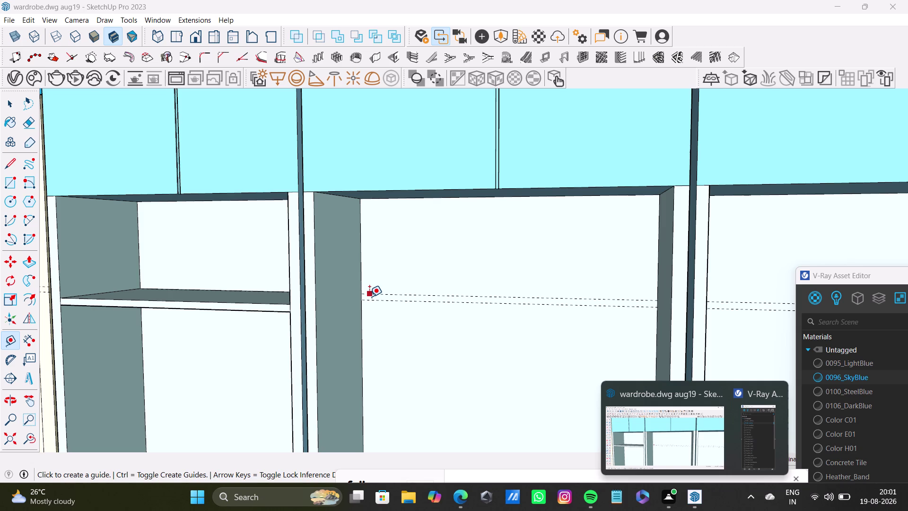
Pull Tape Measure guide lines from the side panel edge across the open compartment.
key(space)
key(space)
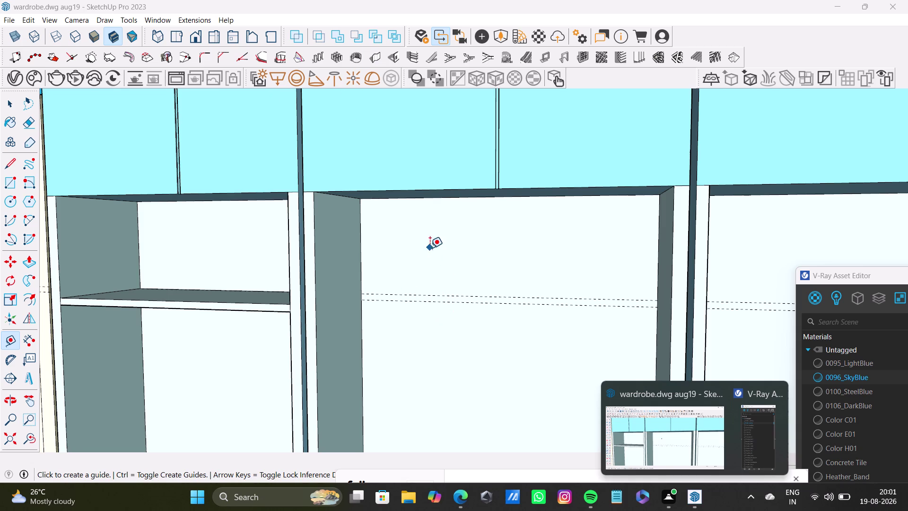
scroll(up, 3)
click(361, 293)
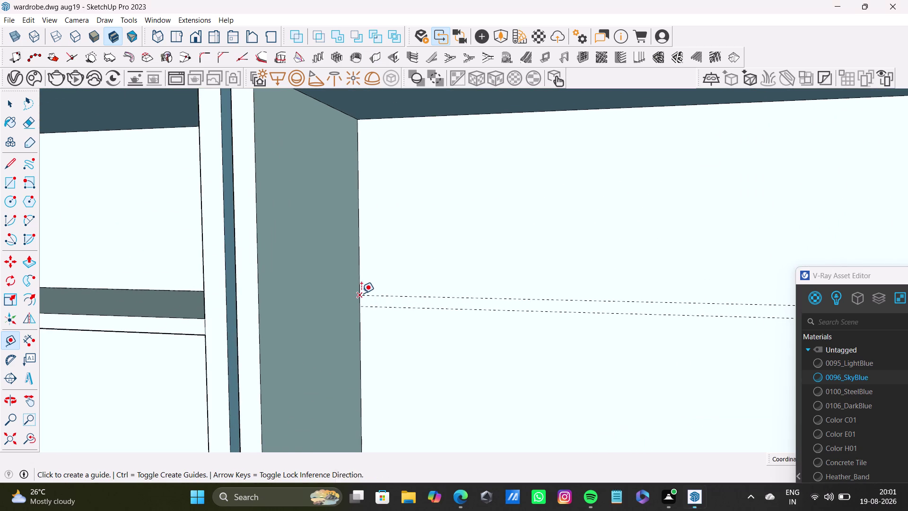
scroll(down, 3)
scroll(down, 3)
middle_drag(742, 314, 778, 286)
click(783, 304)
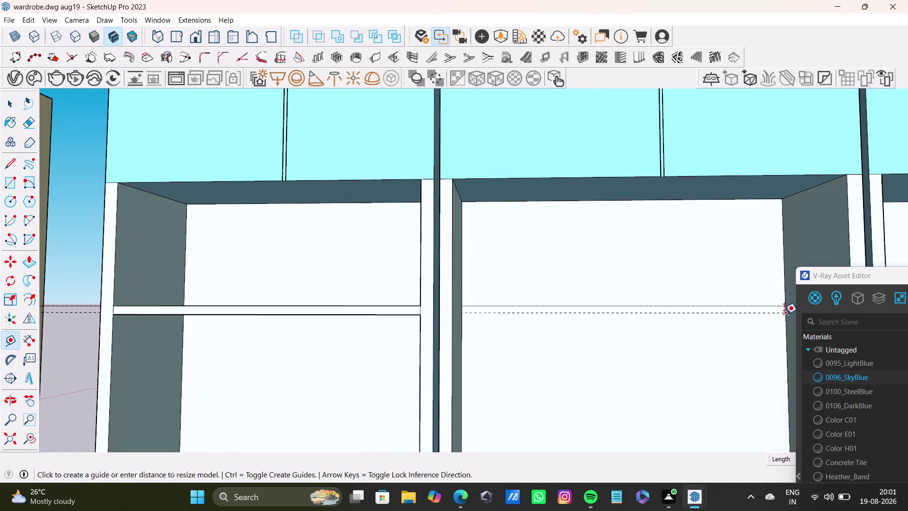
key(space)
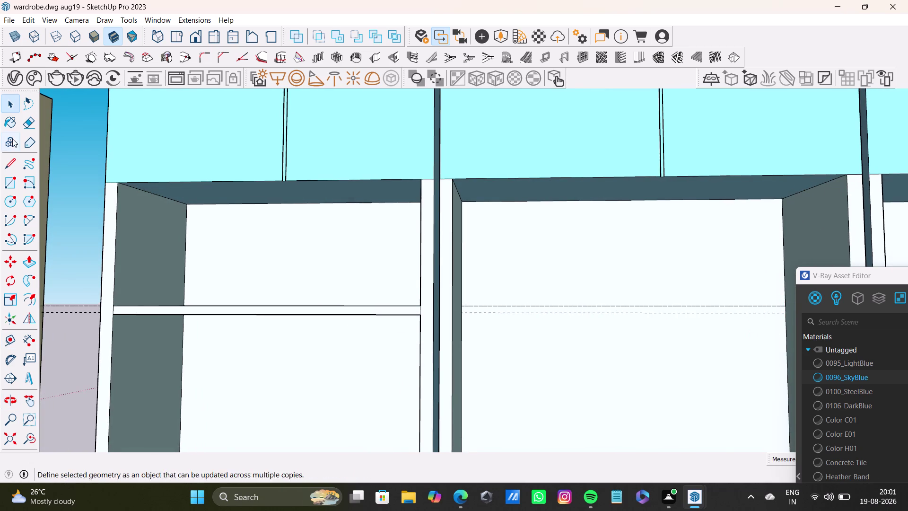
click(11, 162)
Draw an edge along the guide from one side panel to the opposite panel.
scroll(up, 3)
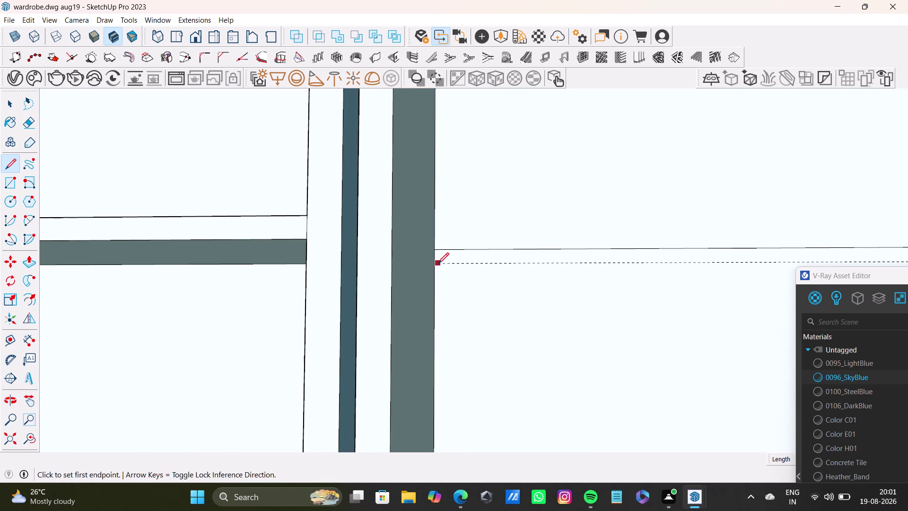
click(438, 263)
scroll(down, 3)
scroll(down, 3)
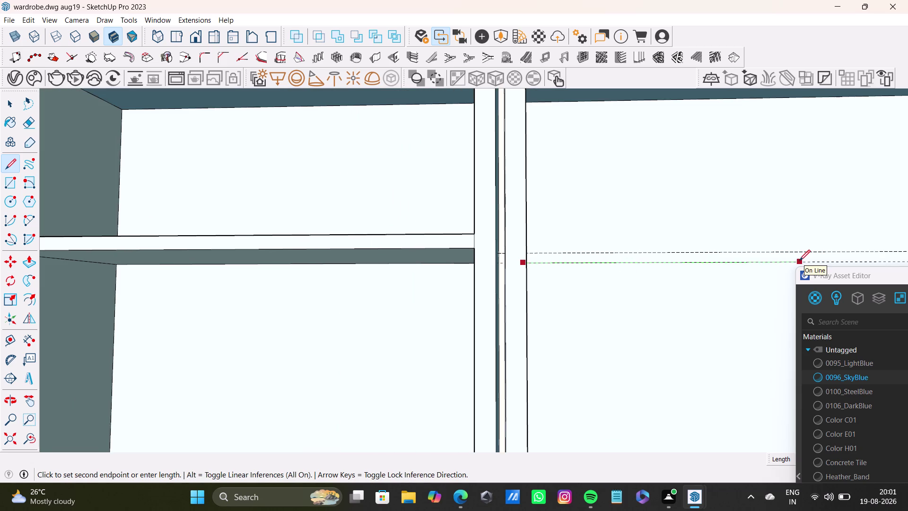
middle_drag(799, 260, 594, 239)
scroll(up, 3)
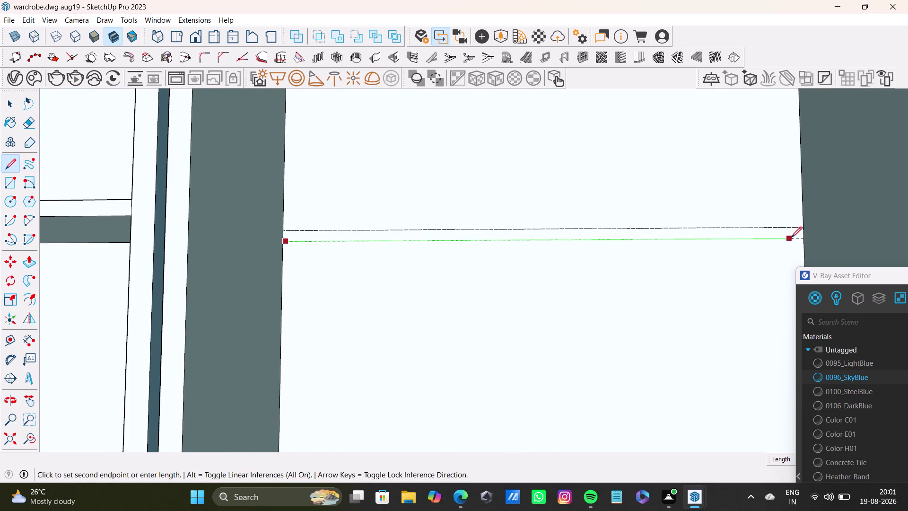
click(808, 237)
key(space)
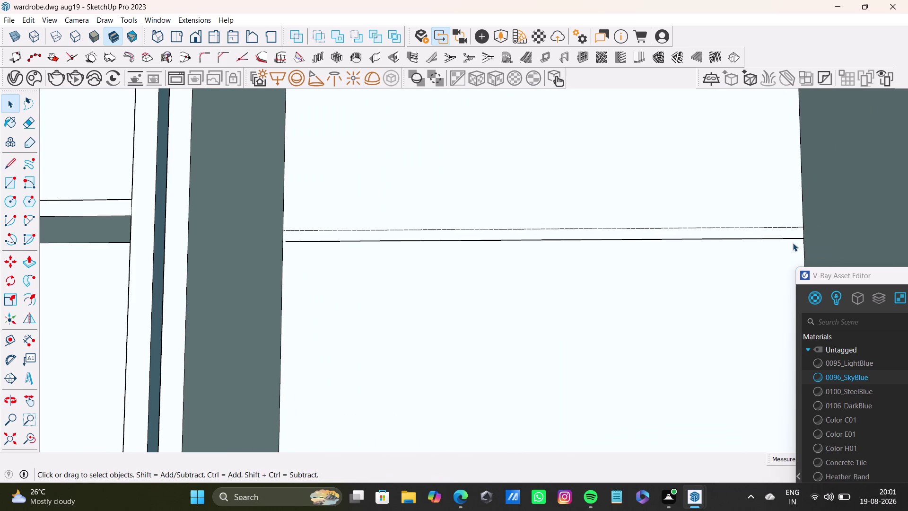
Start another line at the side panel's edge, then cancel it.
scroll(up, 3)
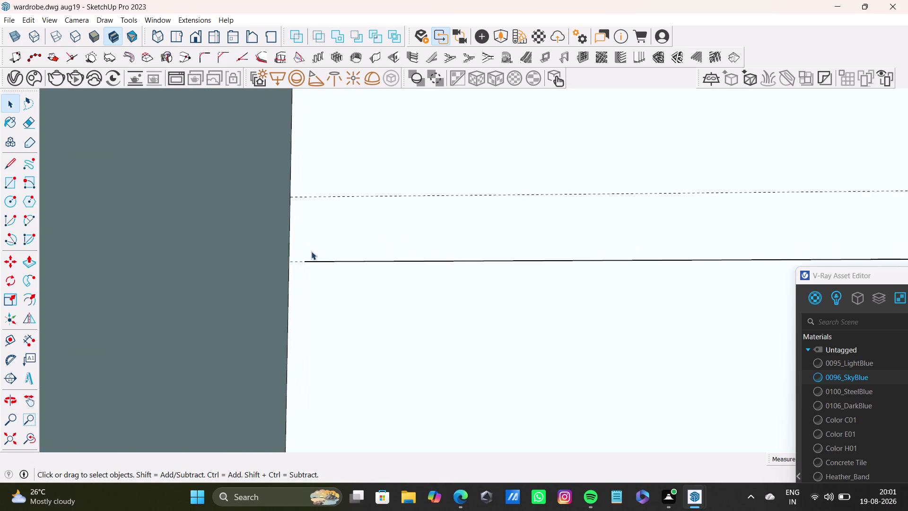
scroll(up, 3)
scroll(down, 3)
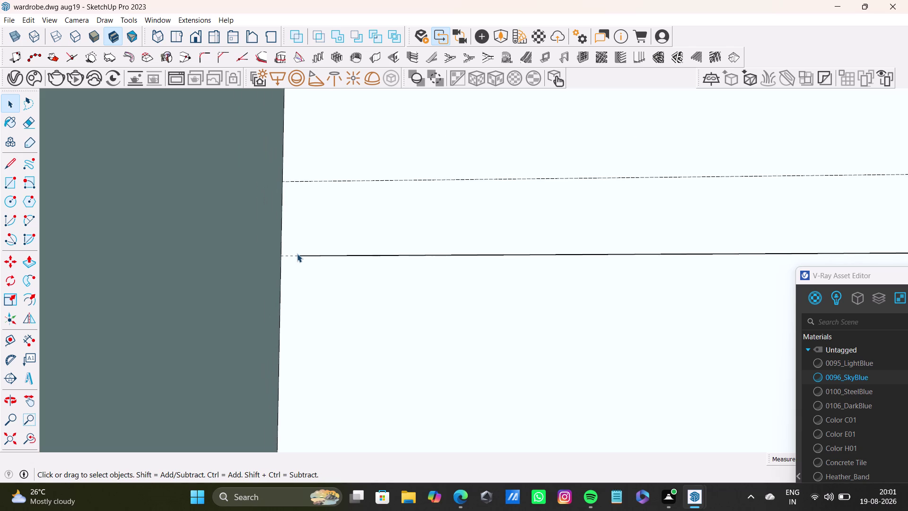
scroll(down, 3)
scroll(up, 3)
scroll(down, 3)
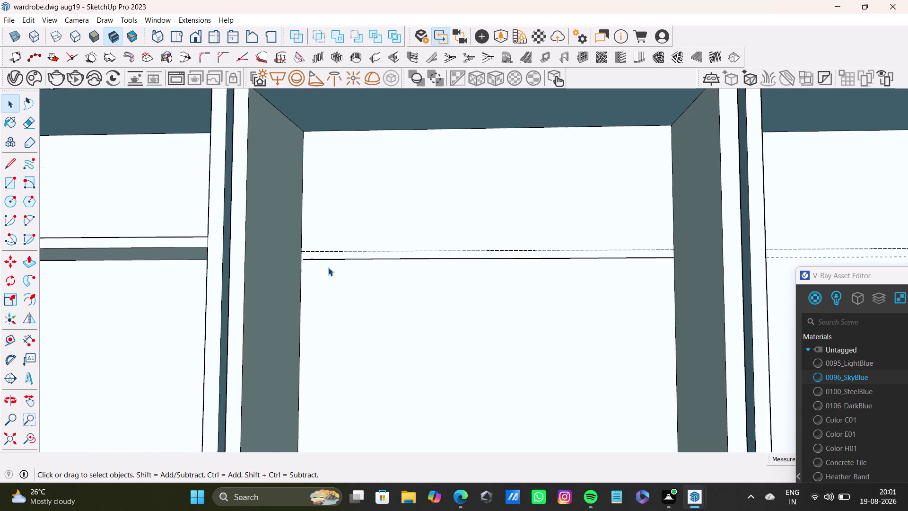
click(5, 165)
scroll(up, 3)
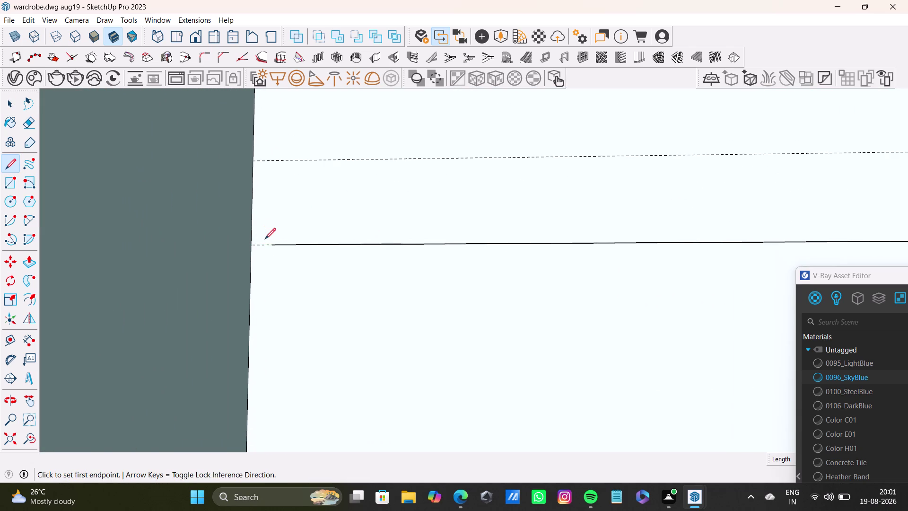
drag(270, 244, 260, 243)
click(251, 243)
key(space)
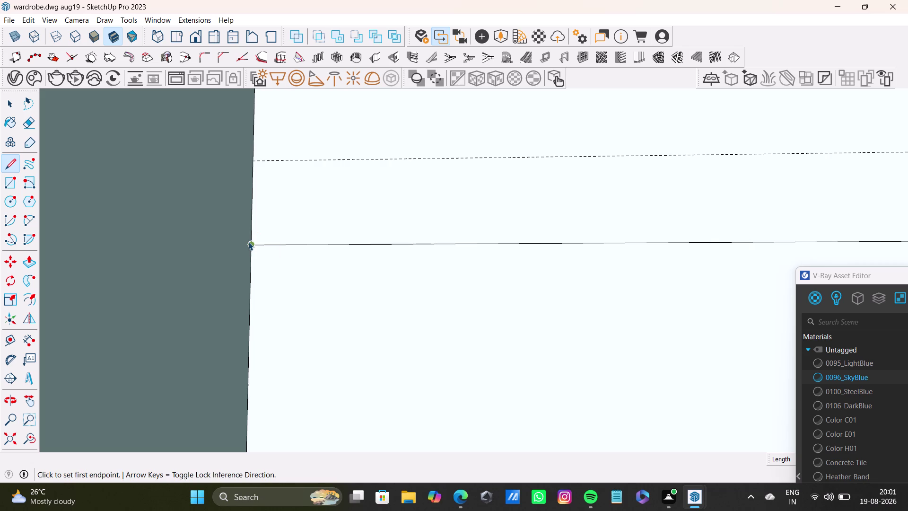
Draw a line starting on the upper guide line.
scroll(down, 3)
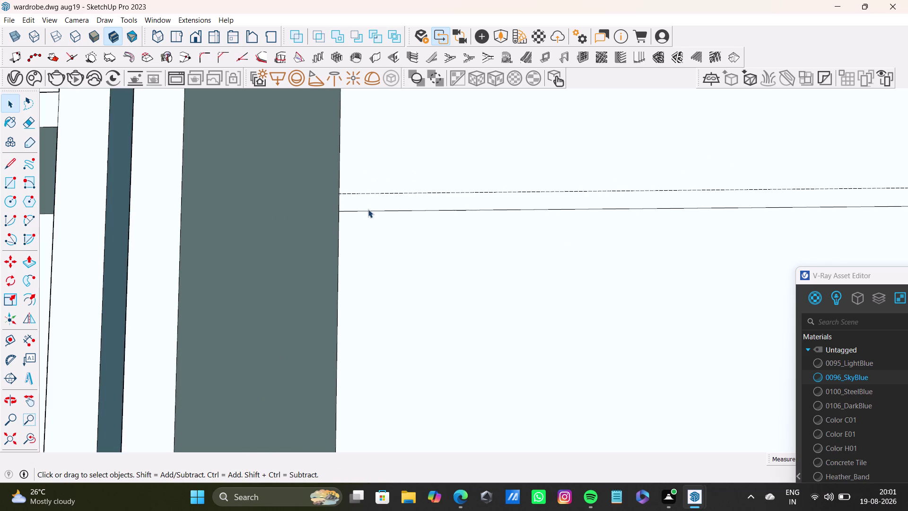
click(11, 161)
scroll(up, 3)
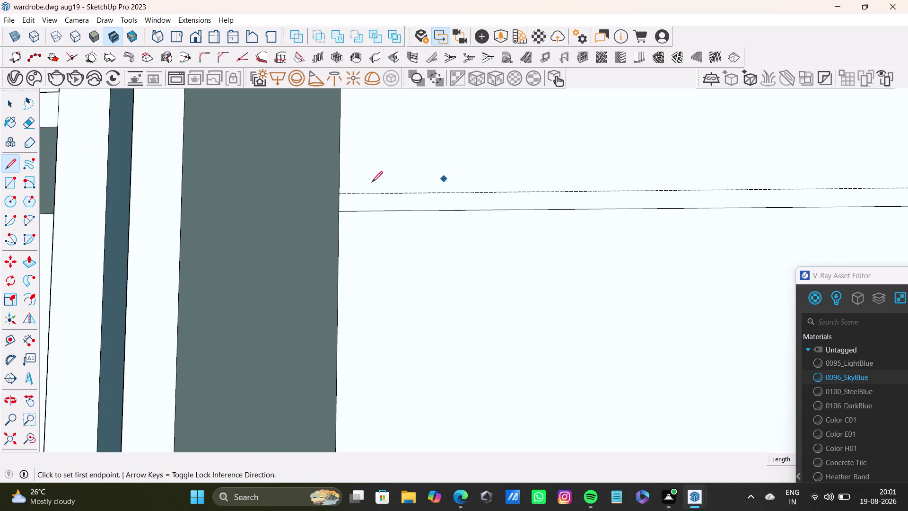
scroll(up, 3)
click(262, 203)
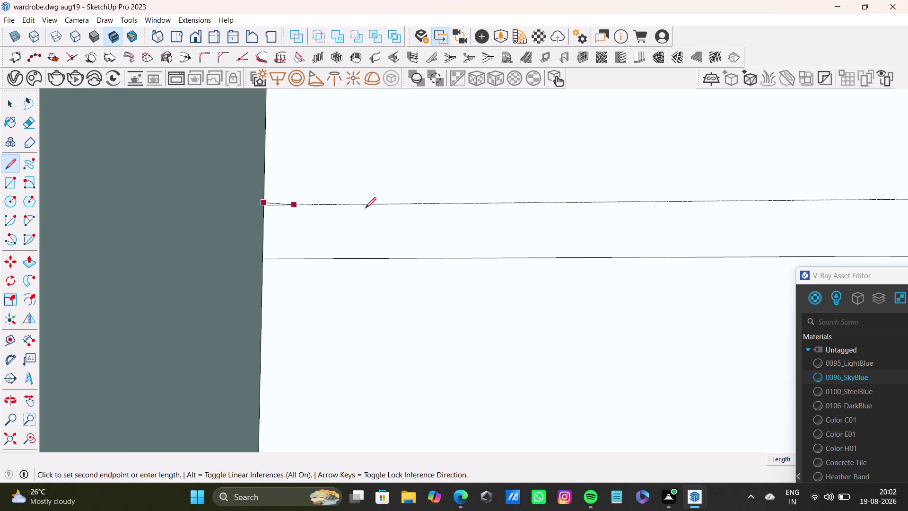
key(space)
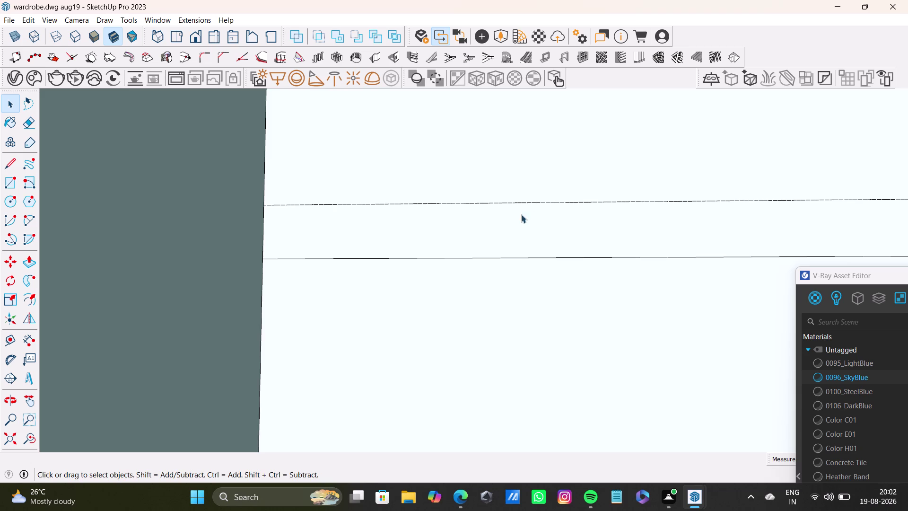
Start a line where the guide meets the panel, checking the edge from above.
click(13, 165)
scroll(up, 3)
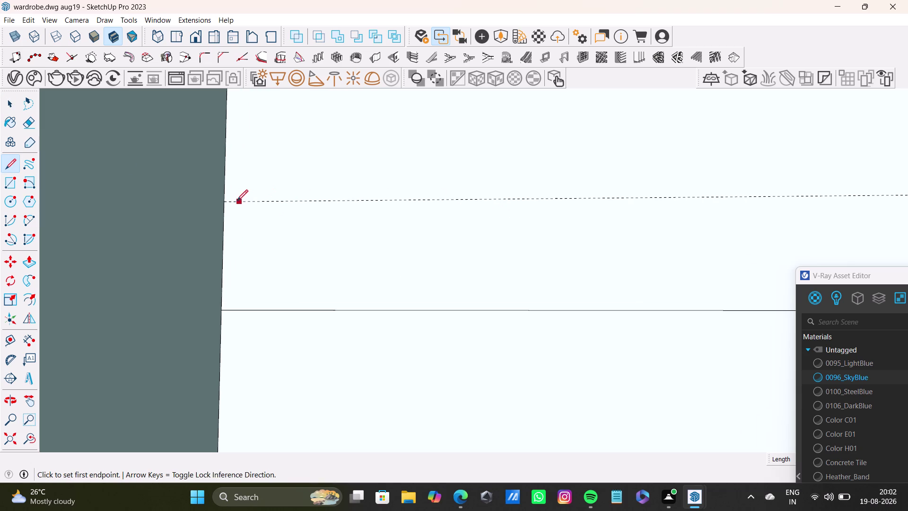
click(228, 201)
scroll(down, 3)
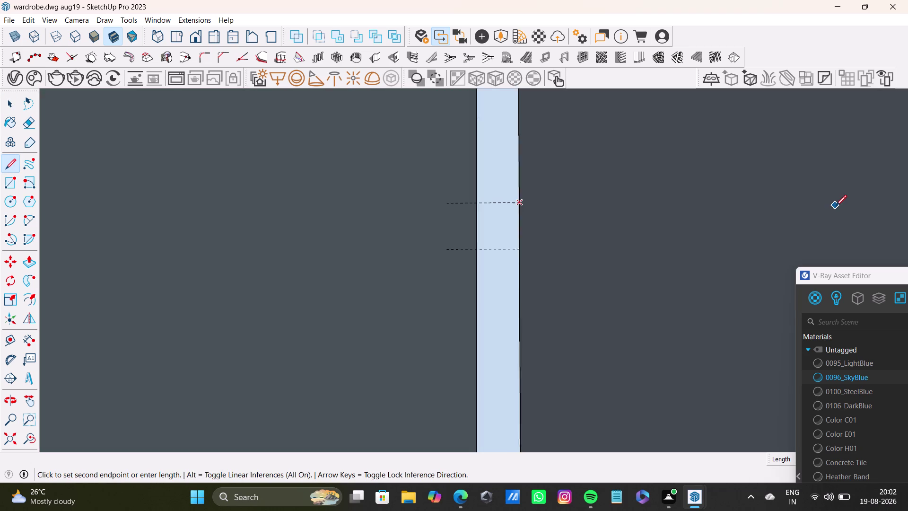
scroll(down, 3)
middle_drag(836, 206, 492, 217)
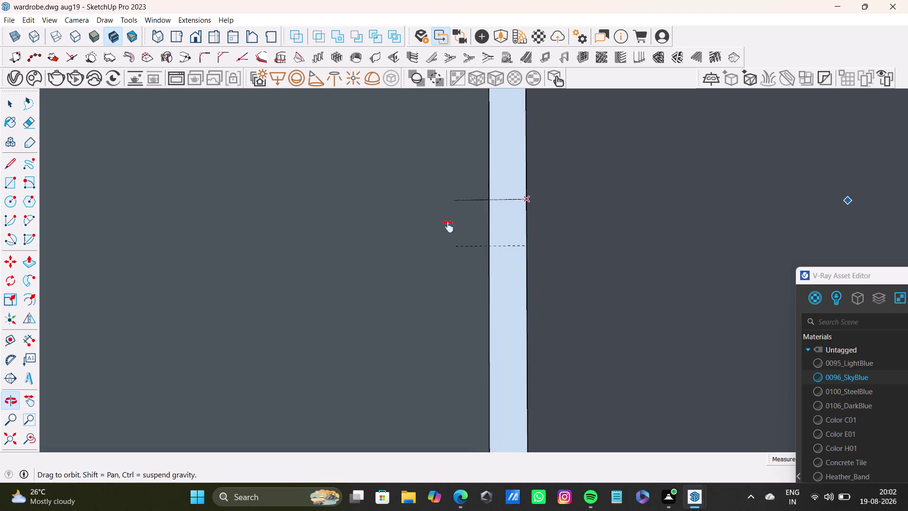
middle_drag(492, 217, 392, 237)
scroll(down, 3)
scroll(down, 3)
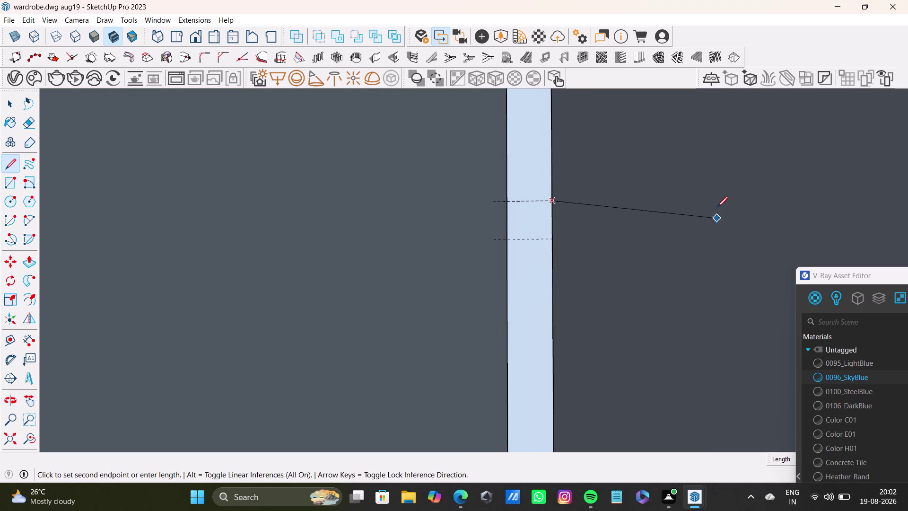
key(space)
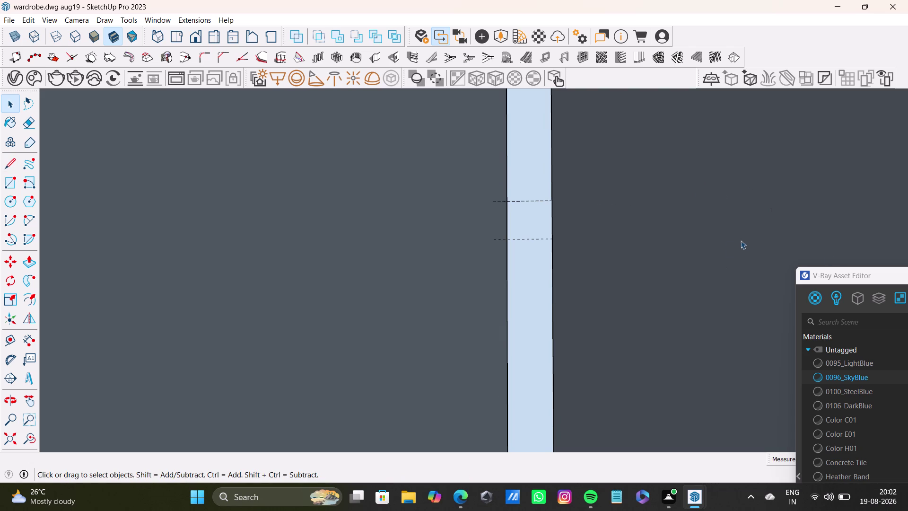
scroll(down, 3)
click(12, 436)
Orbit and zoom around the wardrobes, ending on a view of the closed doors.
scroll(down, 3)
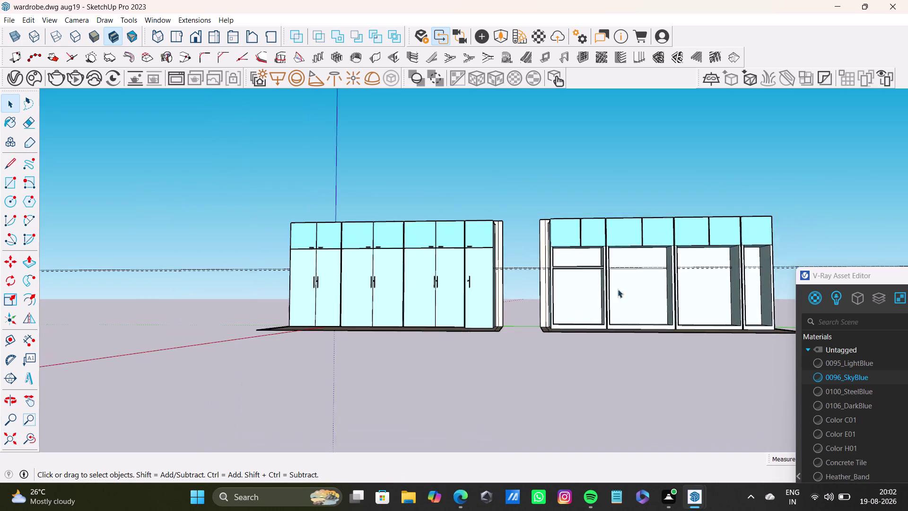
scroll(up, 3)
scroll(down, 3)
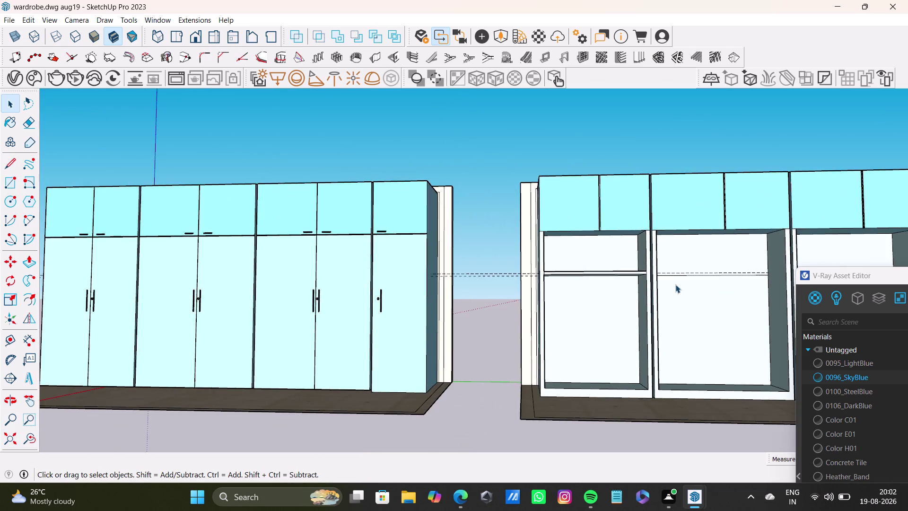
scroll(down, 3)
middle_drag(484, 347, 443, 440)
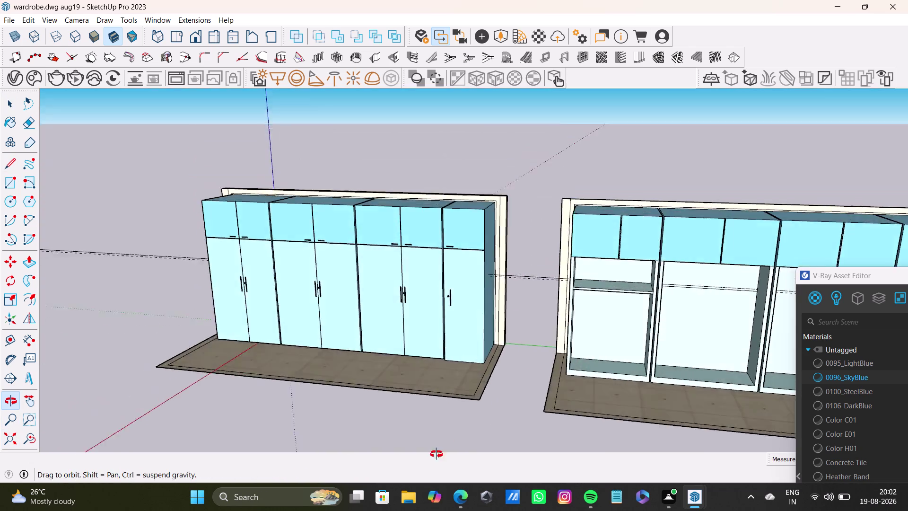
middle_drag(443, 440, 425, 478)
scroll(up, 3)
middle_drag(468, 322, 457, 423)
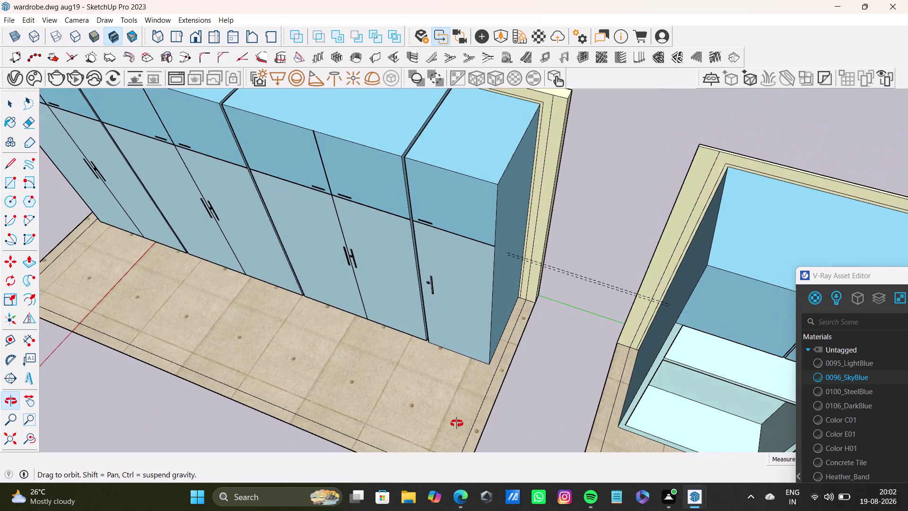
middle_drag(457, 423, 368, 340)
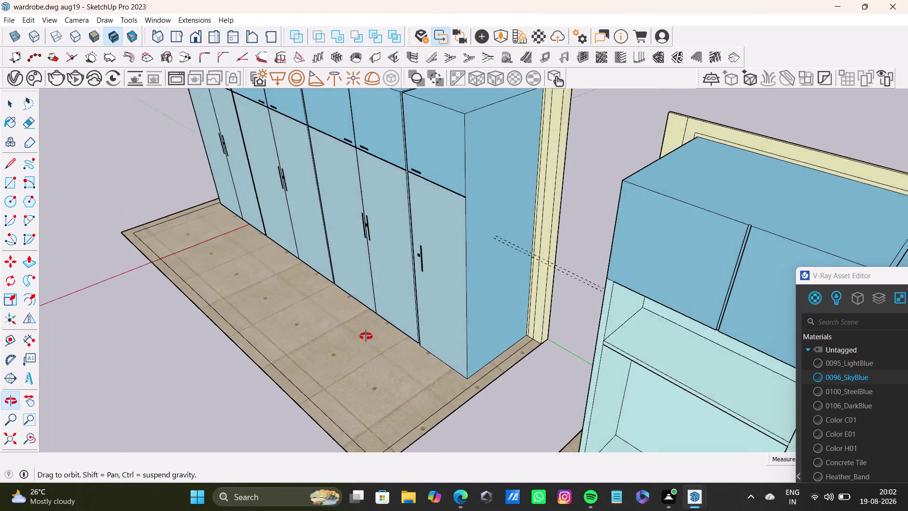
middle_drag(367, 340, 391, 246)
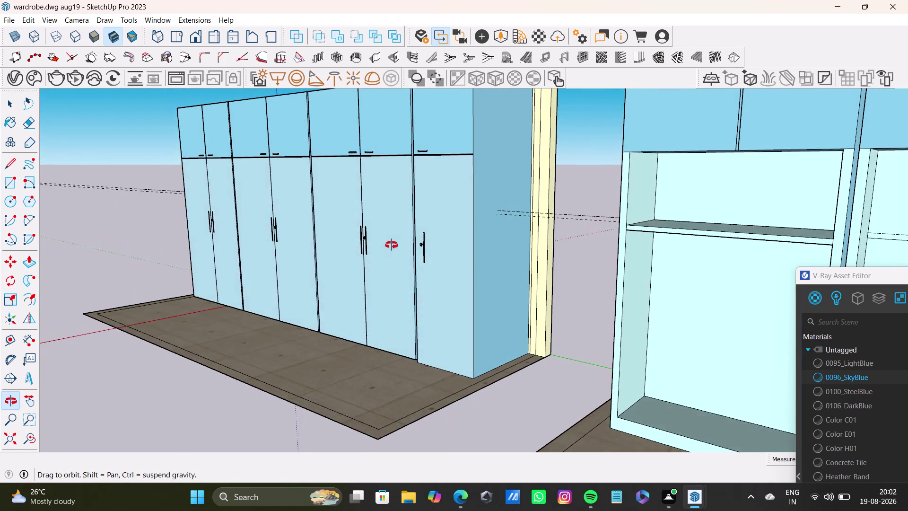
middle_drag(390, 246, 518, 244)
scroll(up, 3)
scroll(down, 3)
scroll(up, 3)
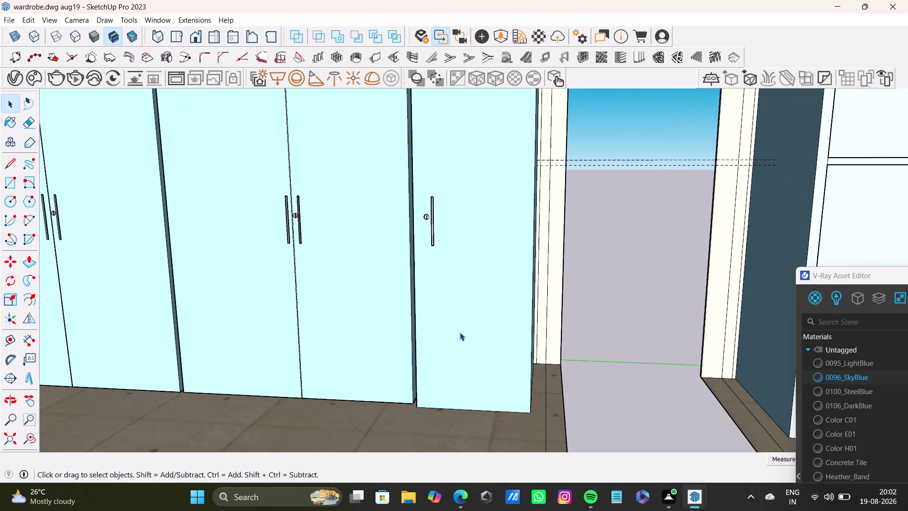
middle_drag(459, 332, 457, 319)
scroll(up, 3)
scroll(down, 3)
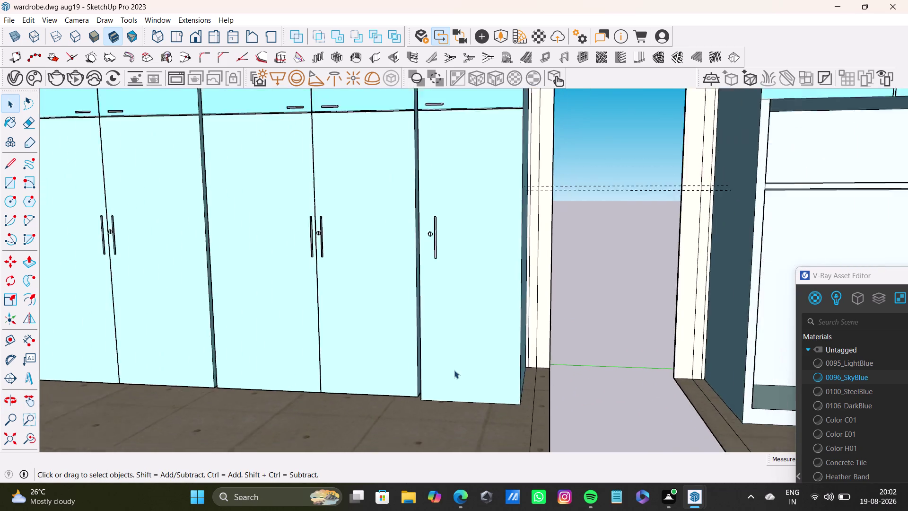
scroll(down, 3)
Undo the last change, turn to face the open compartments, and activate the Line tool.
key(ctrl+z)
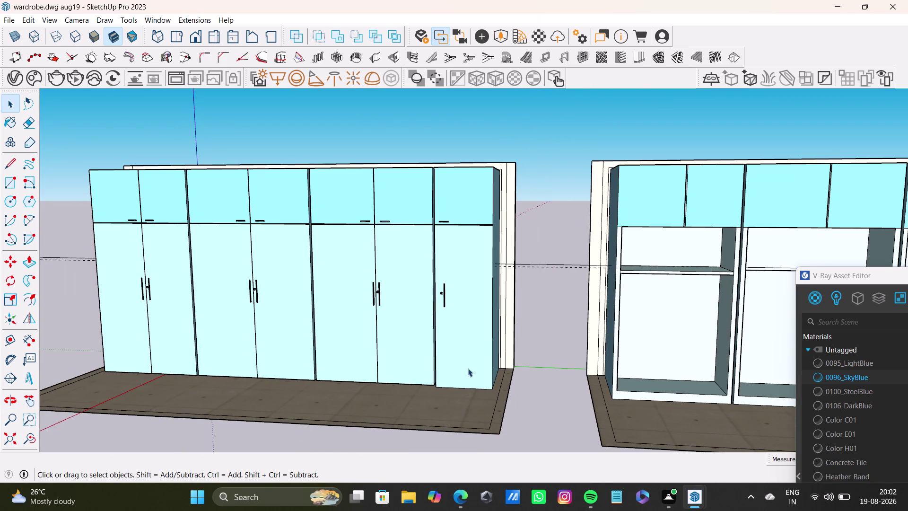
scroll(down, 3)
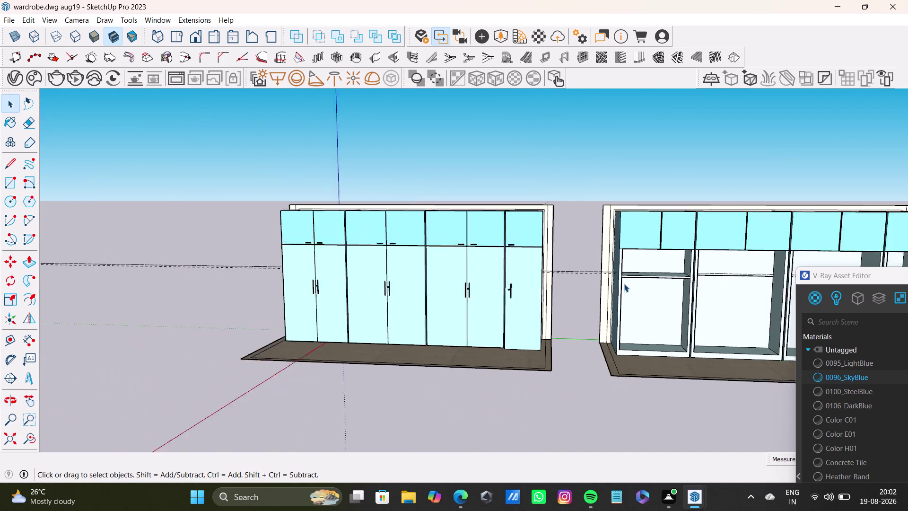
scroll(down, 3)
middle_drag(620, 279, 412, 225)
scroll(up, 3)
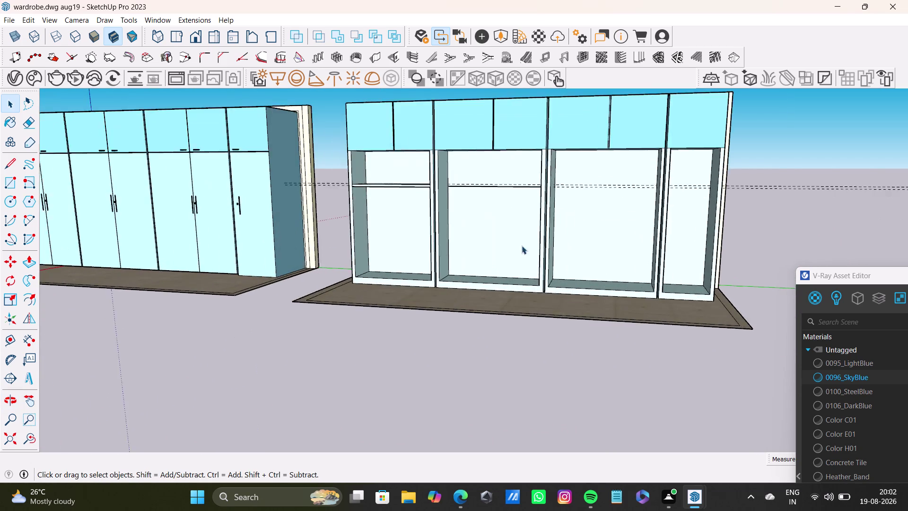
scroll(up, 3)
middle_drag(507, 205, 512, 224)
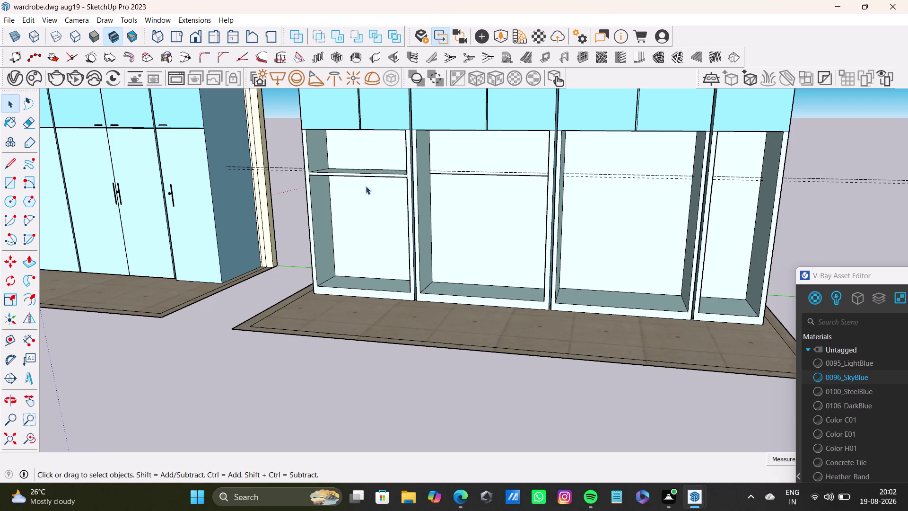
drag(8, 162, 12, 158)
Draw an edge from the compartment's inner left corner to the opposite panel.
scroll(up, 3)
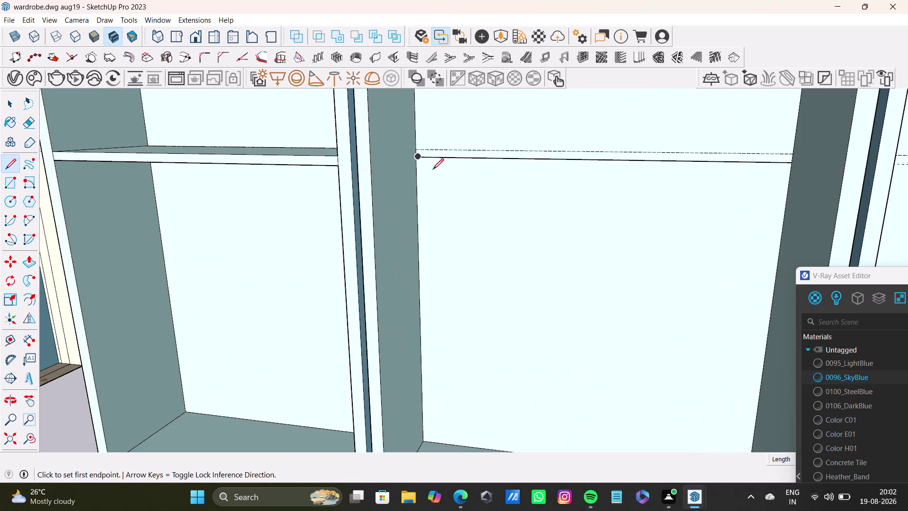
scroll(up, 3)
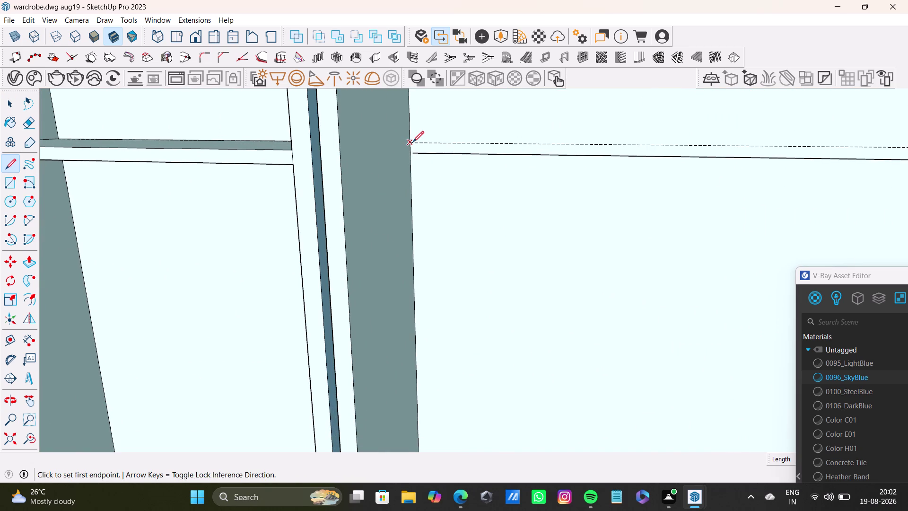
click(412, 142)
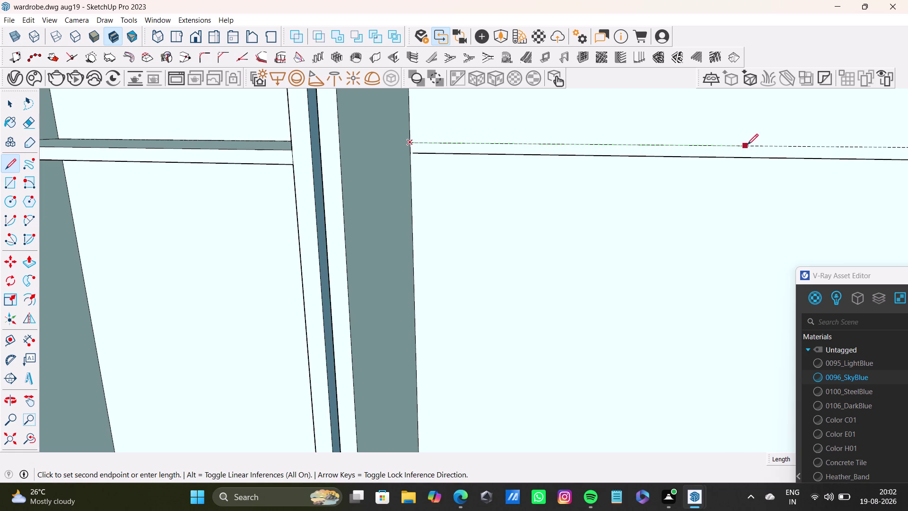
scroll(down, 3)
scroll(down, 3)
middle_drag(762, 149, 434, 157)
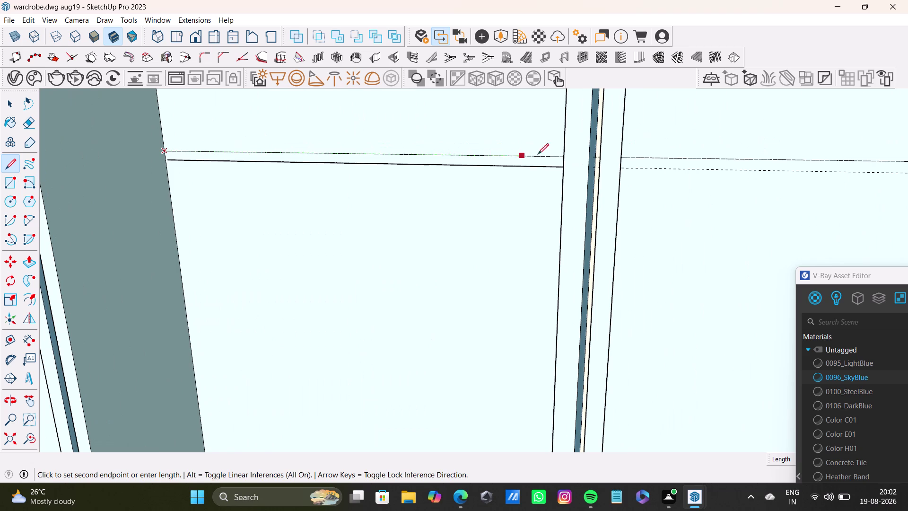
click(563, 157)
Undo, then snap the line to the edge's left end at the panel and return to Select.
middle_drag(464, 227, 489, 215)
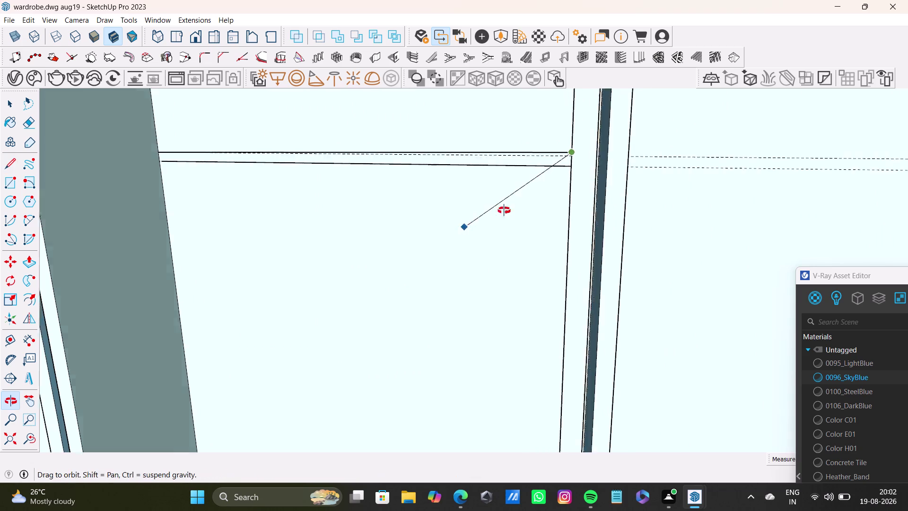
middle_drag(489, 215, 593, 180)
key(ctrl+z)
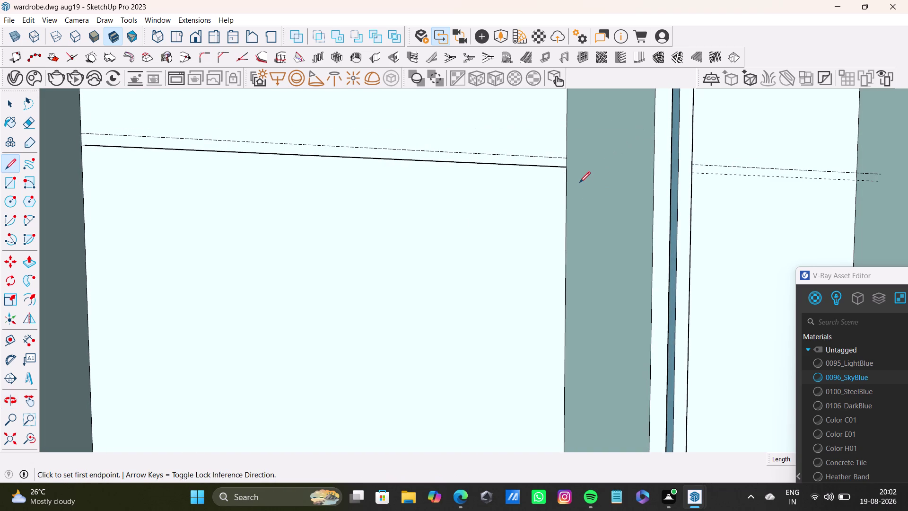
scroll(up, 3)
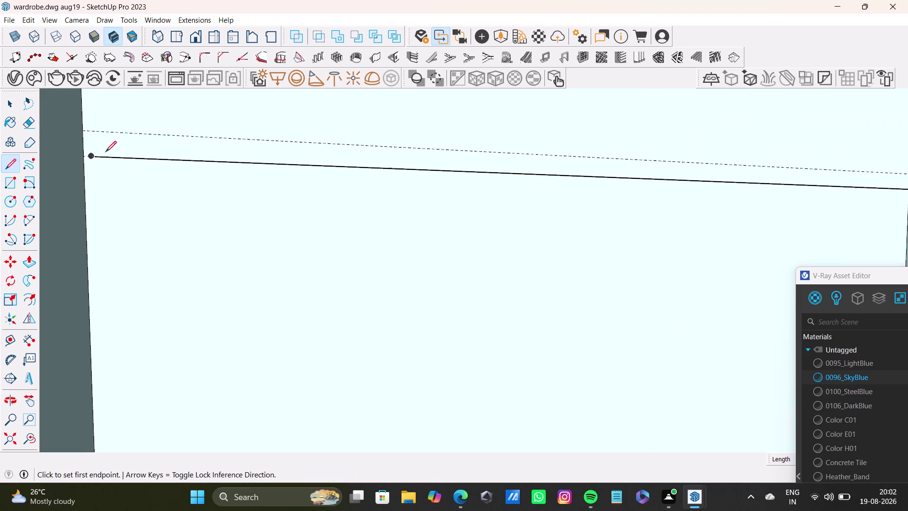
scroll(up, 3)
drag(82, 159, 71, 158)
click(74, 157)
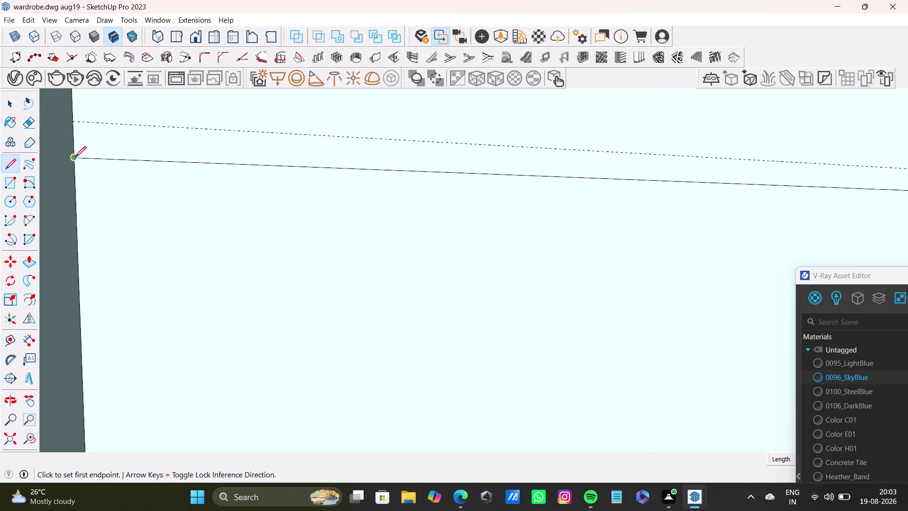
key(space)
scroll(down, 3)
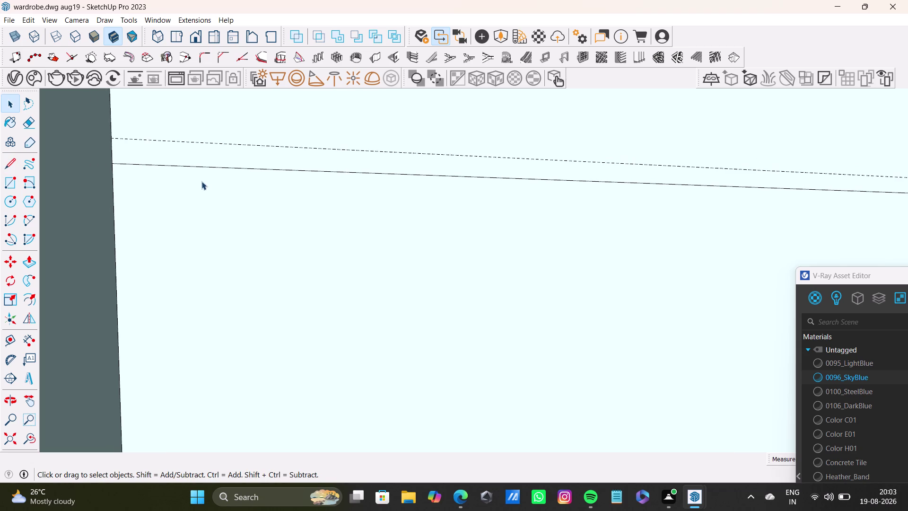
scroll(down, 3)
Offset a Tape Measure guide just above the new edge.
scroll(down, 3)
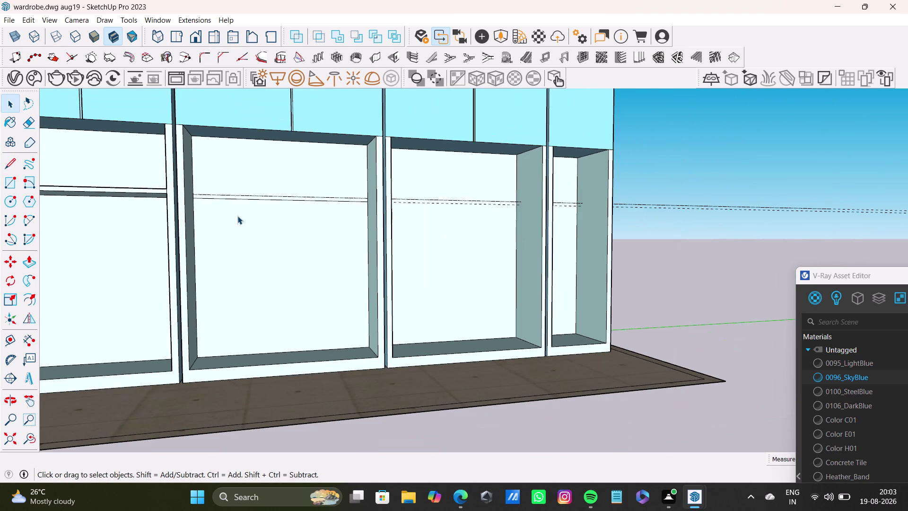
drag(5, 339, 13, 339)
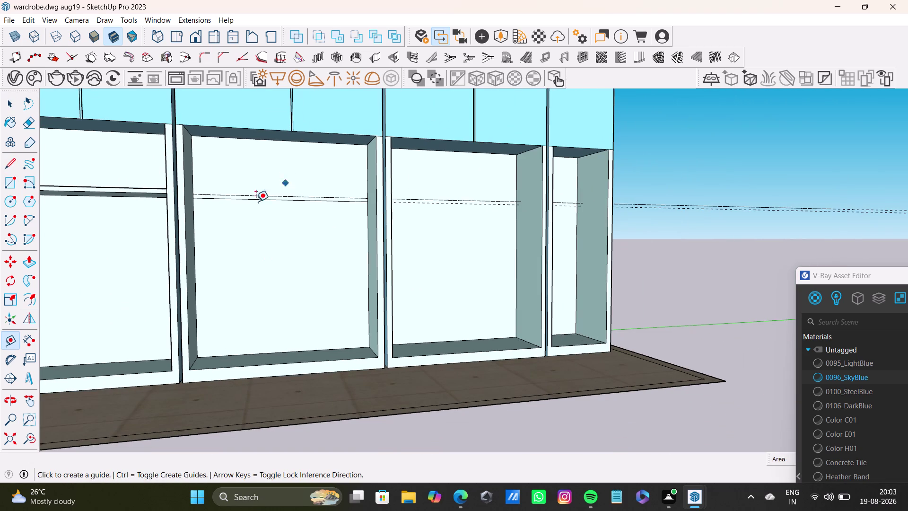
scroll(up, 3)
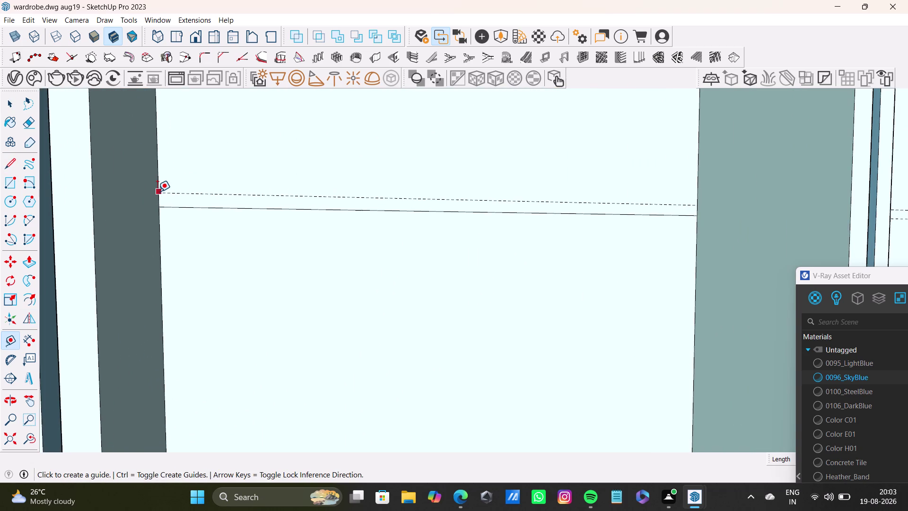
click(7, 163)
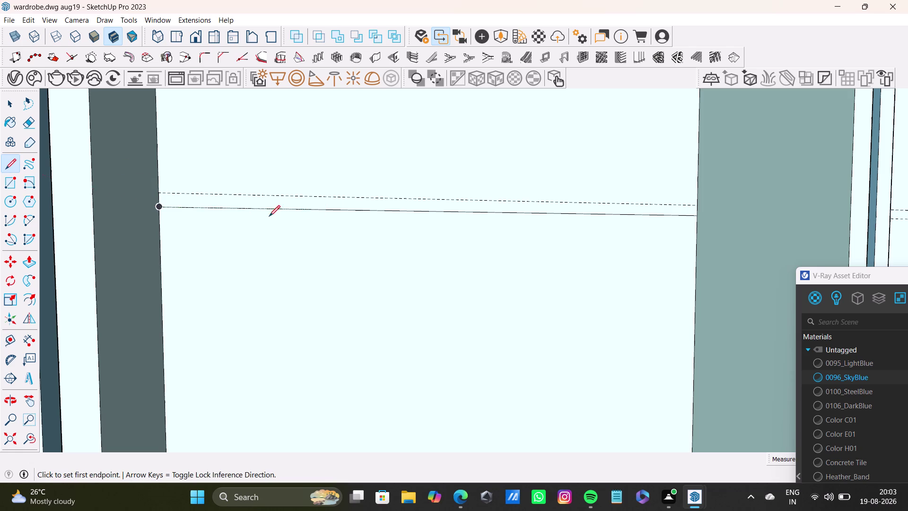
Draw the upper edge along the guide to the right panel, then orbit out to see the cabinet.
scroll(up, 3)
click(132, 182)
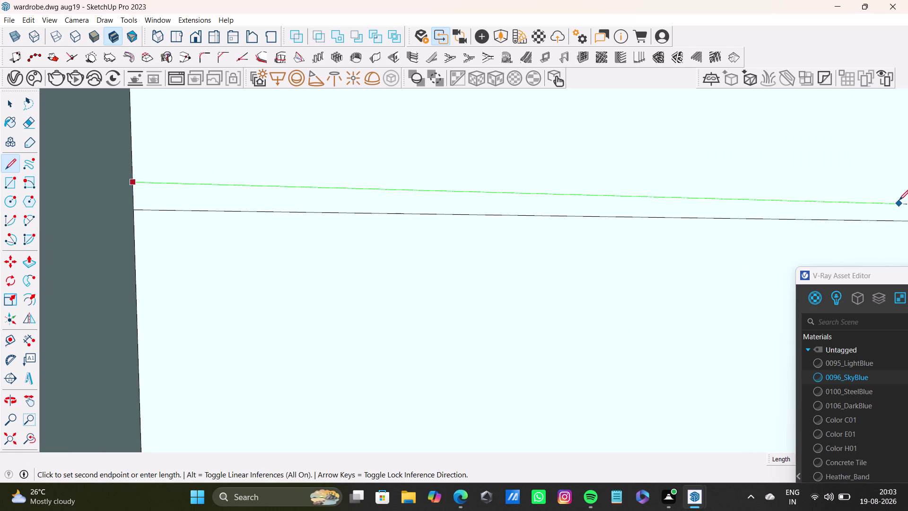
middle_drag(896, 199, 666, 195)
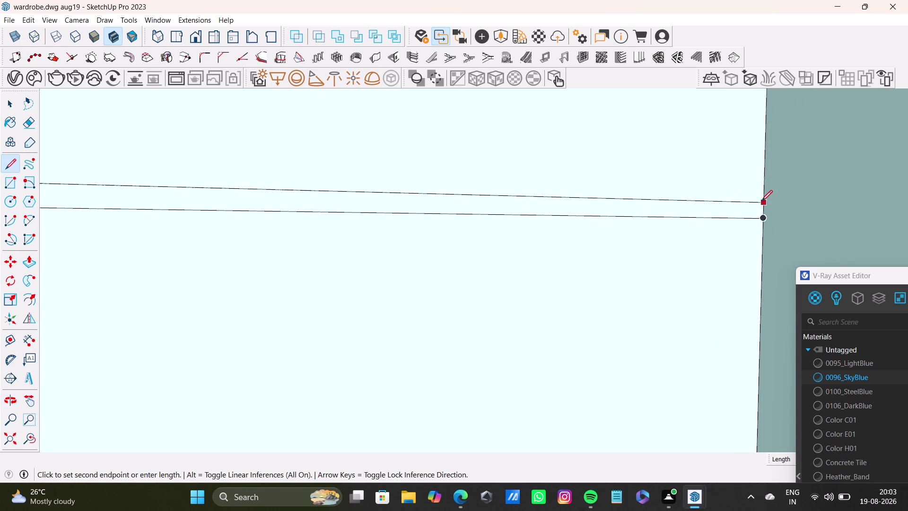
click(762, 201)
key(space)
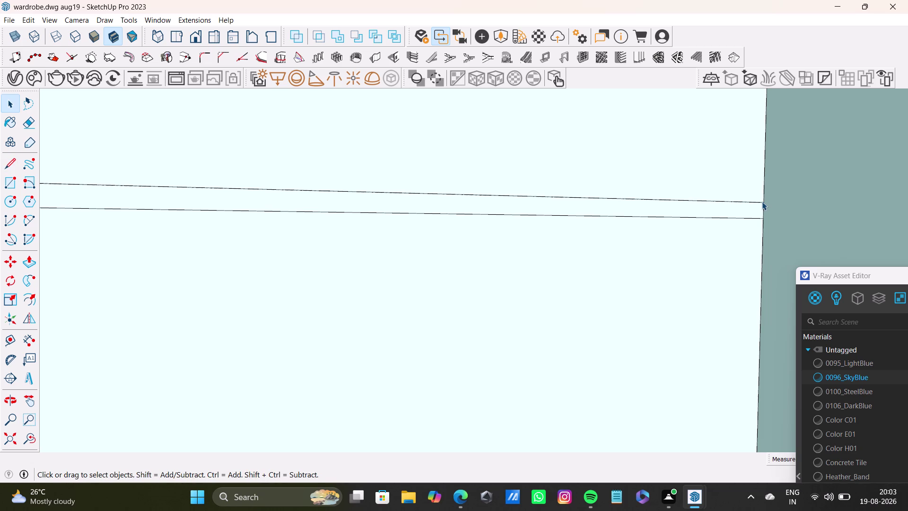
scroll(down, 3)
middle_drag(505, 188, 468, 264)
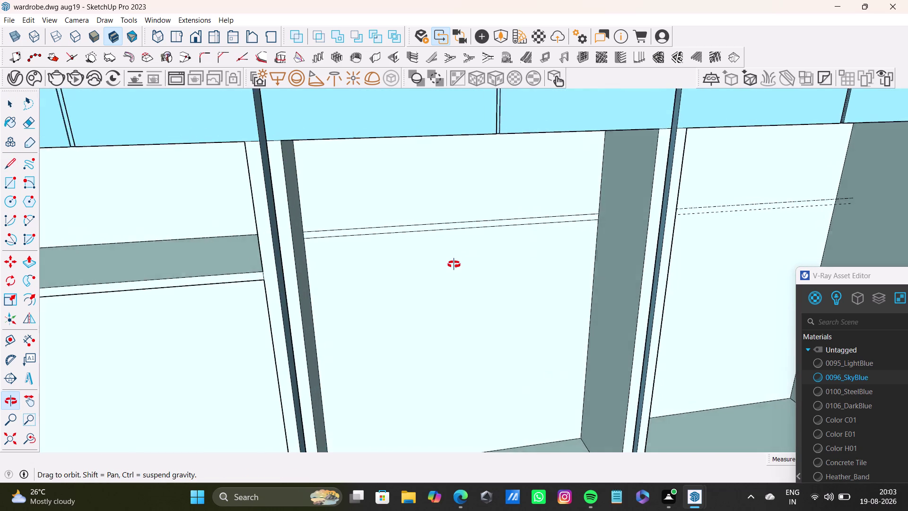
middle_drag(468, 264, 437, 257)
scroll(down, 3)
scroll(up, 3)
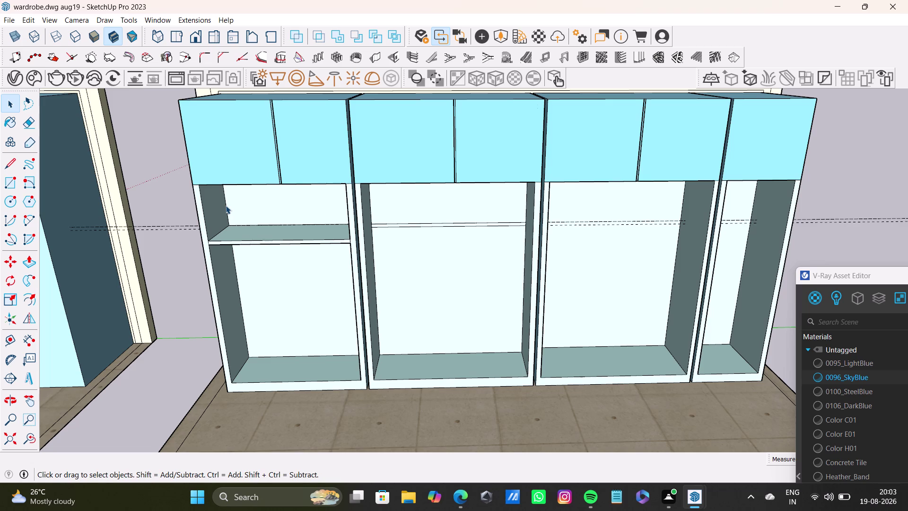
Push/Pull the thin shelf face back to the compartment's full depth.
scroll(up, 3)
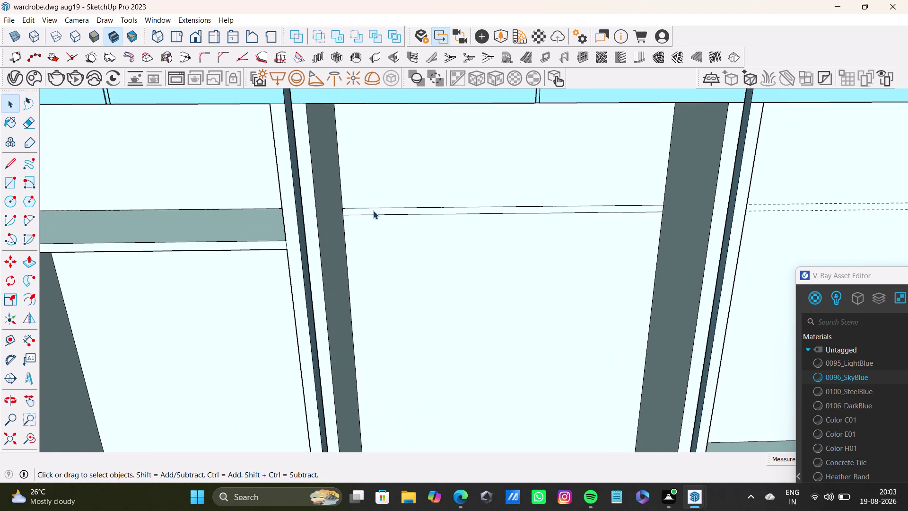
click(373, 211)
key(p)
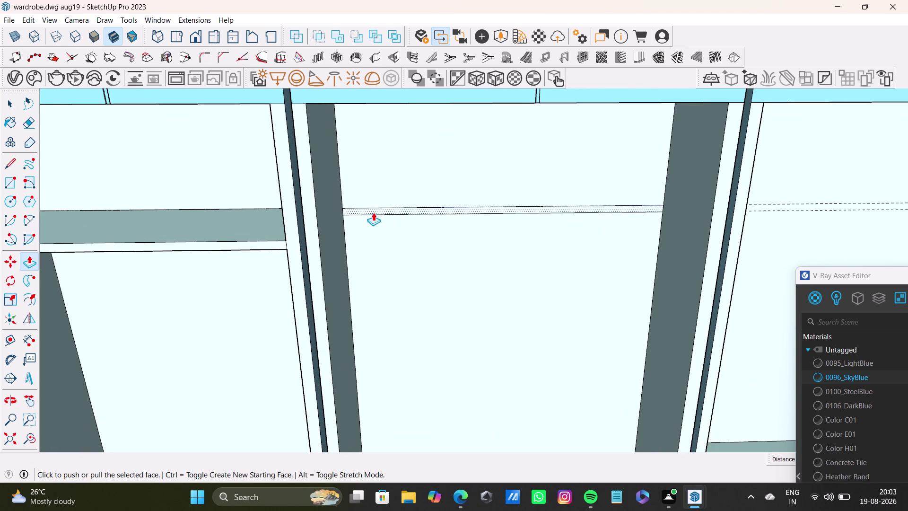
drag(377, 211, 309, 241)
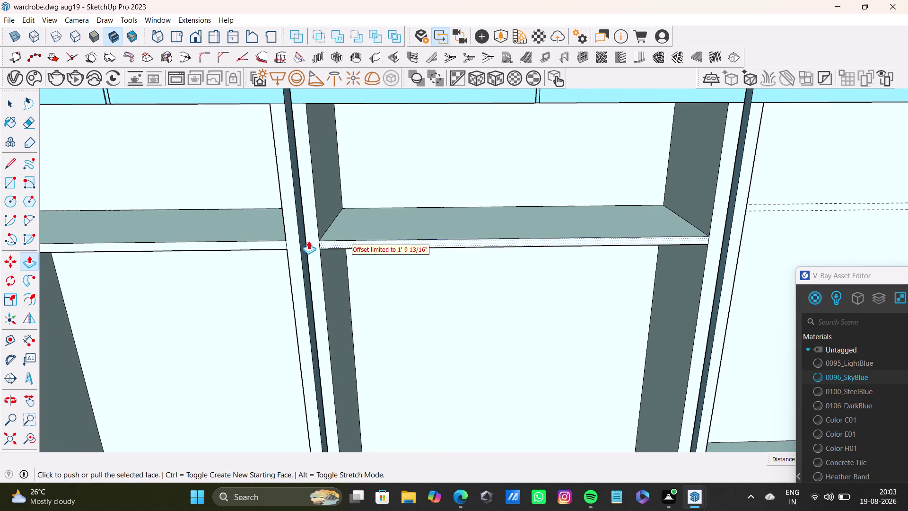
scroll(down, 3)
scroll(up, 3)
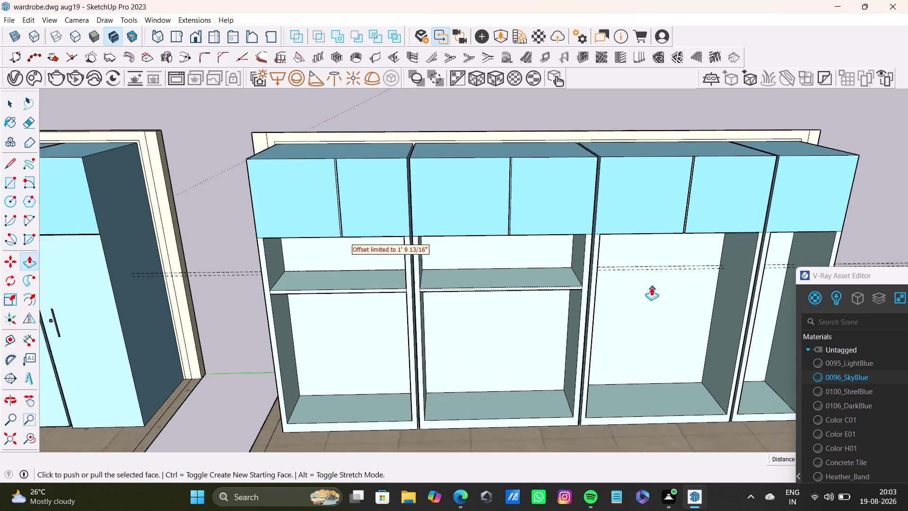
scroll(up, 3)
Orbit around the cabinets to inspect the new shelf from the side and below.
middle_drag(664, 295, 499, 246)
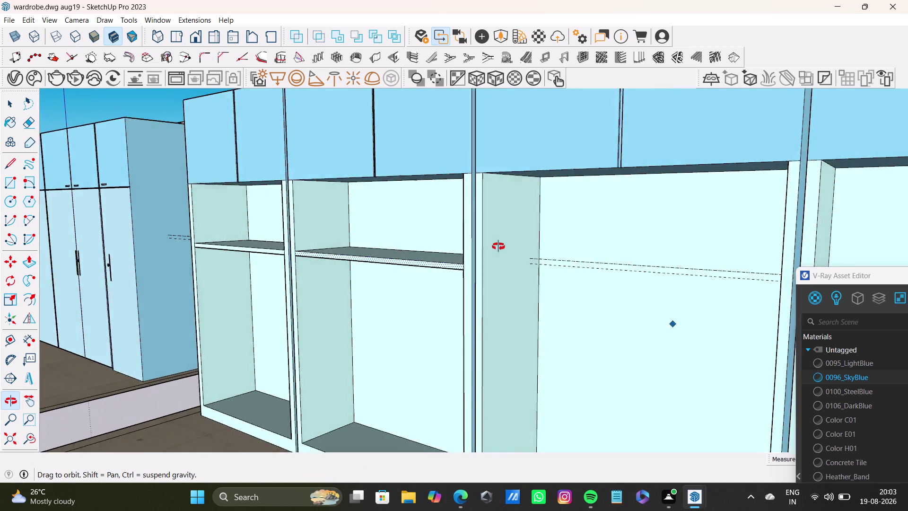
middle_drag(499, 246, 382, 257)
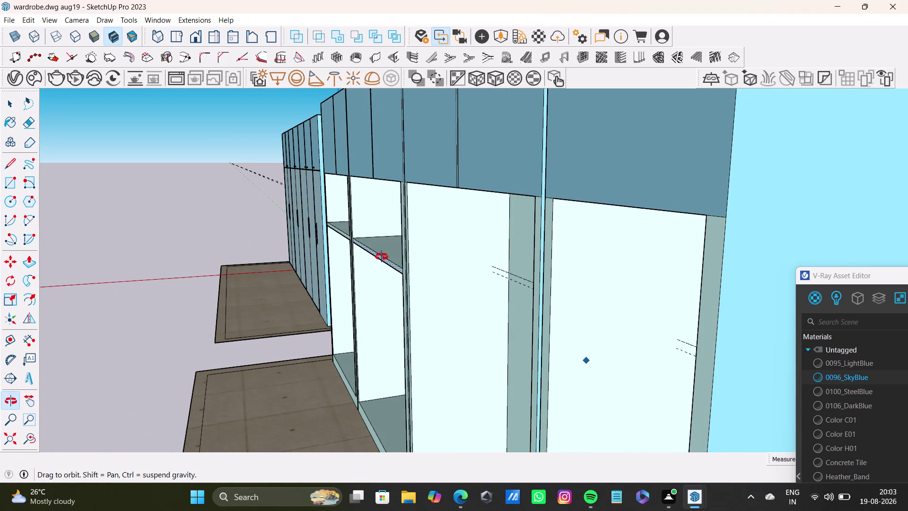
middle_drag(382, 257, 425, 292)
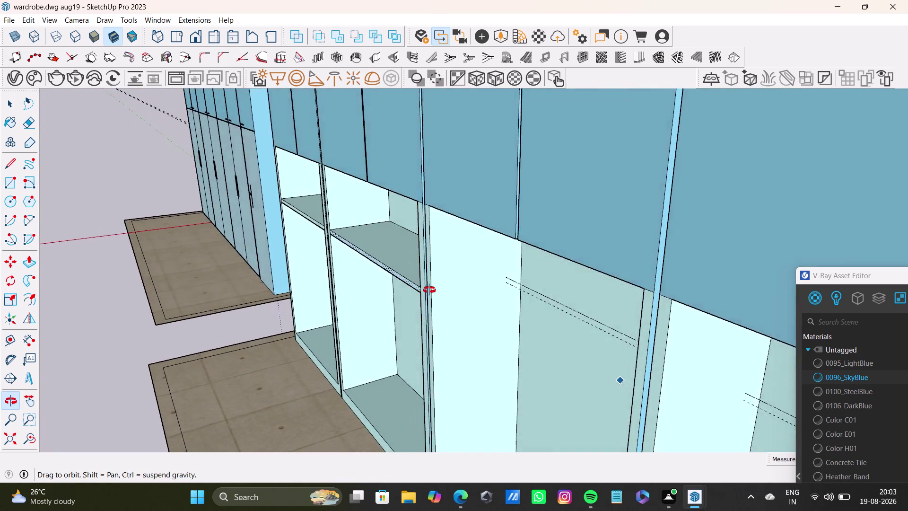
middle_drag(425, 292, 525, 279)
scroll(down, 3)
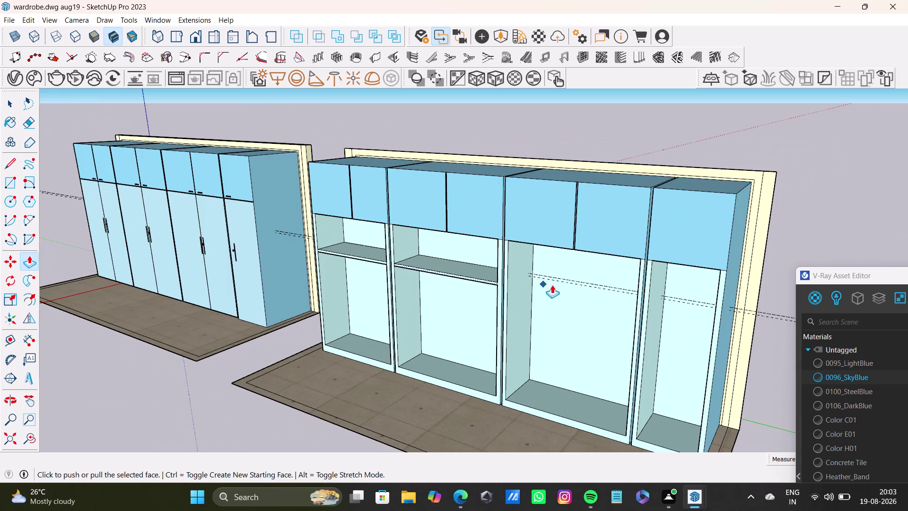
middle_drag(555, 286, 629, 261)
scroll(up, 3)
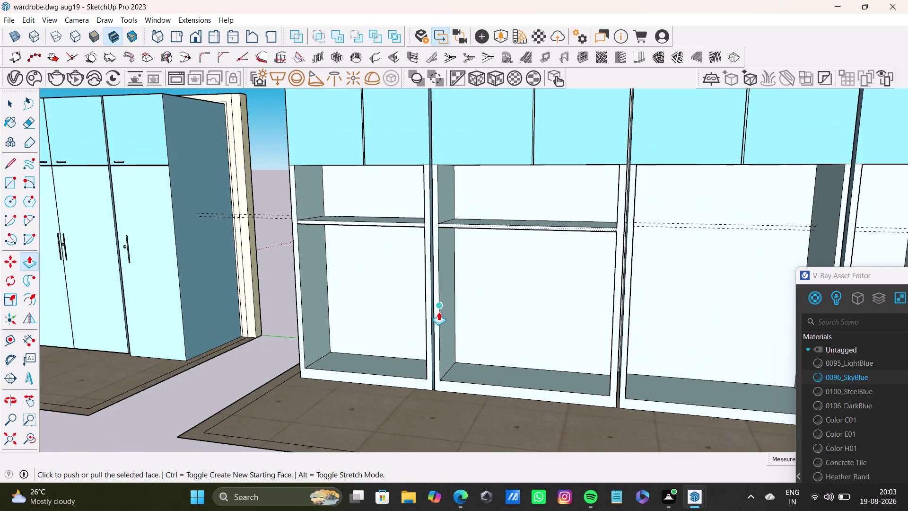
middle_drag(537, 316, 551, 218)
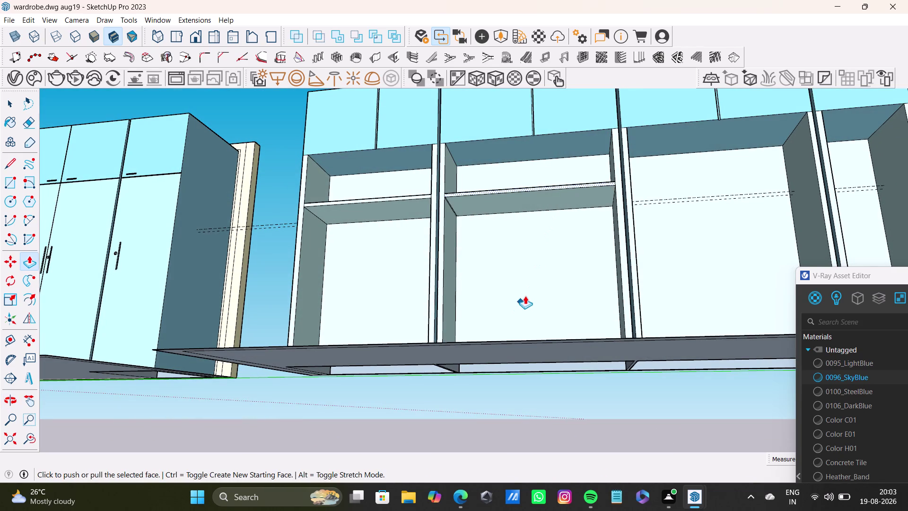
scroll(down, 3)
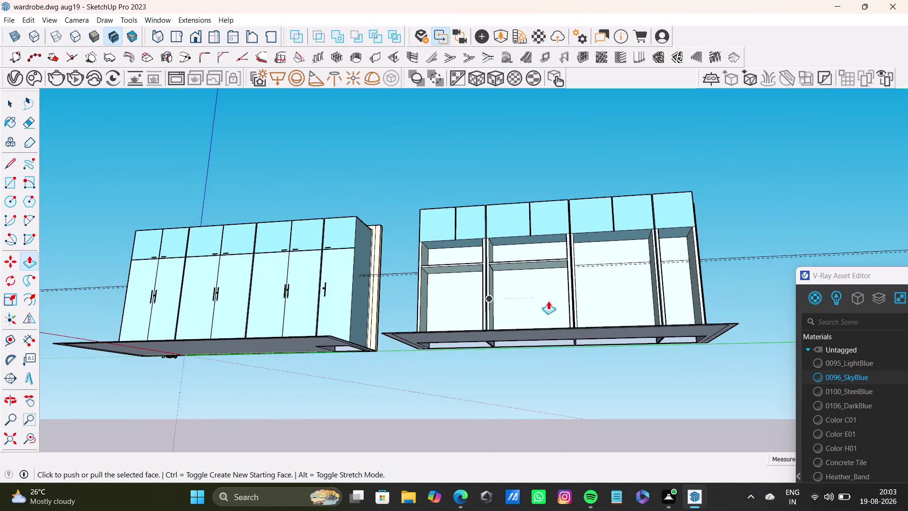
middle_drag(549, 301, 543, 388)
Zoom and orbit to check the shelves at an angle, ending facing the open compartment.
scroll(up, 3)
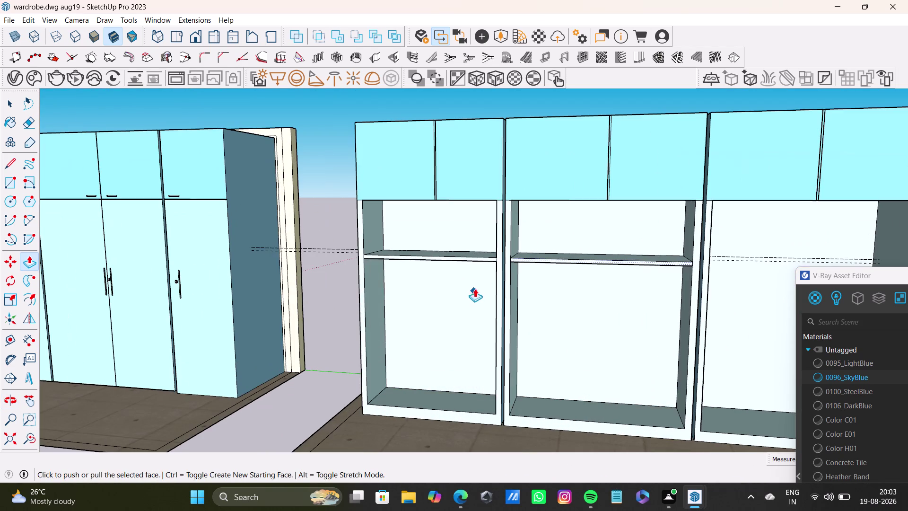
scroll(up, 3)
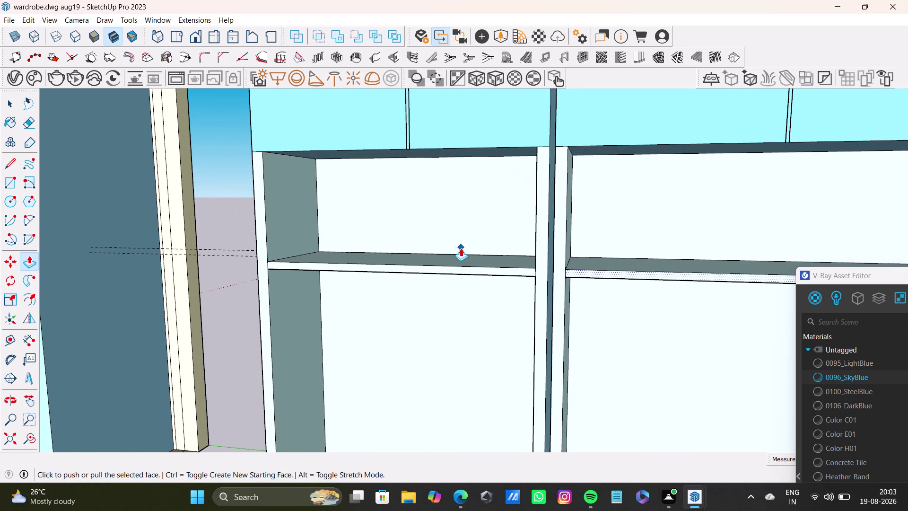
scroll(down, 3)
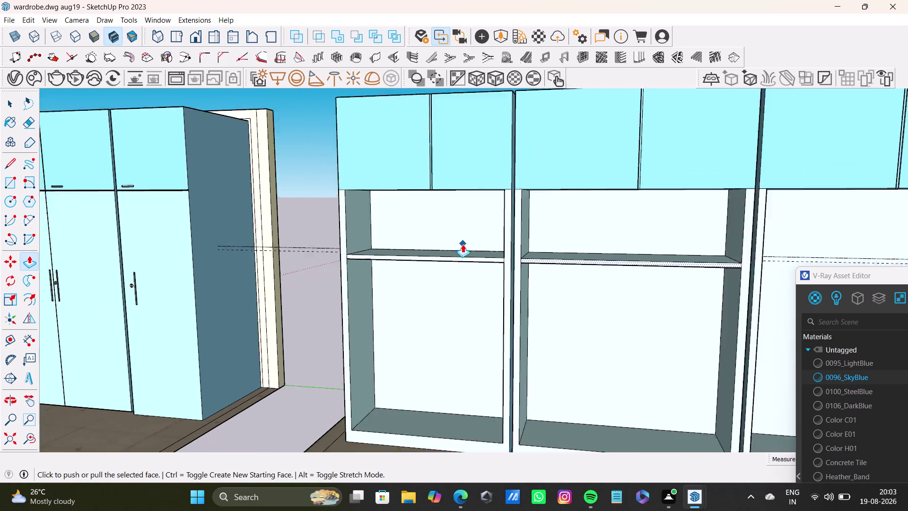
scroll(down, 3)
scroll(down, 3)
scroll(up, 3)
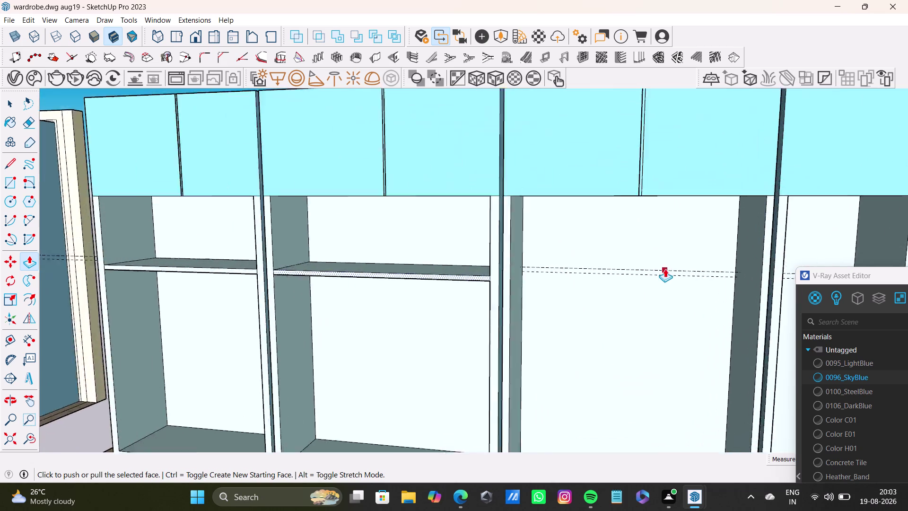
scroll(up, 3)
middle_drag(665, 267, 607, 327)
scroll(down, 3)
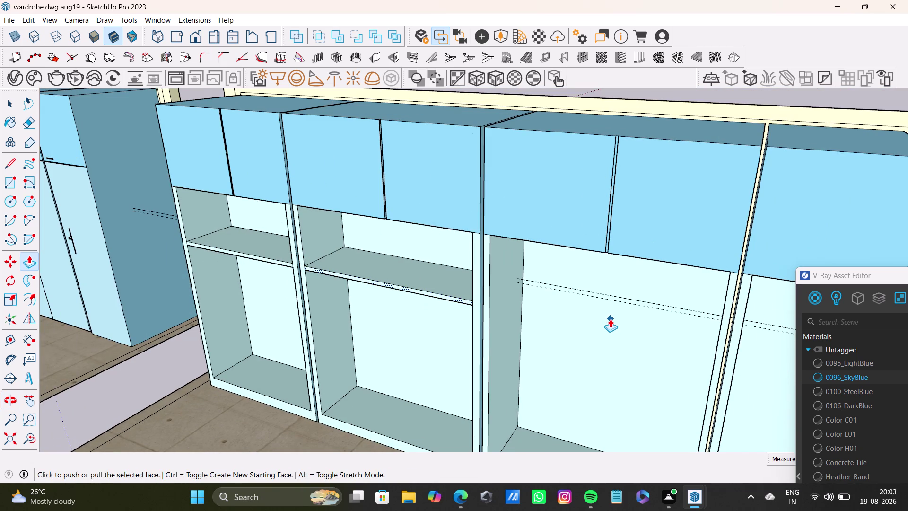
scroll(down, 3)
scroll(down, 3)
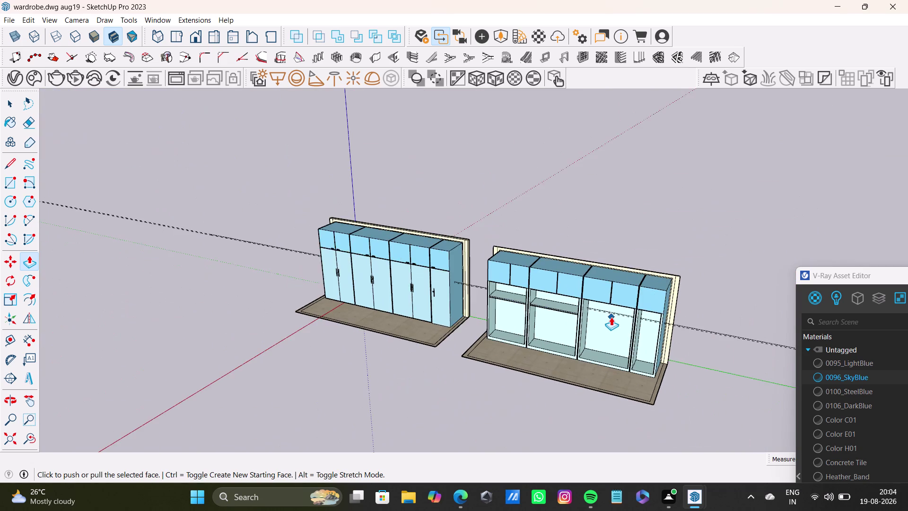
scroll(down, 3)
scroll(up, 3)
scroll(up, 3)
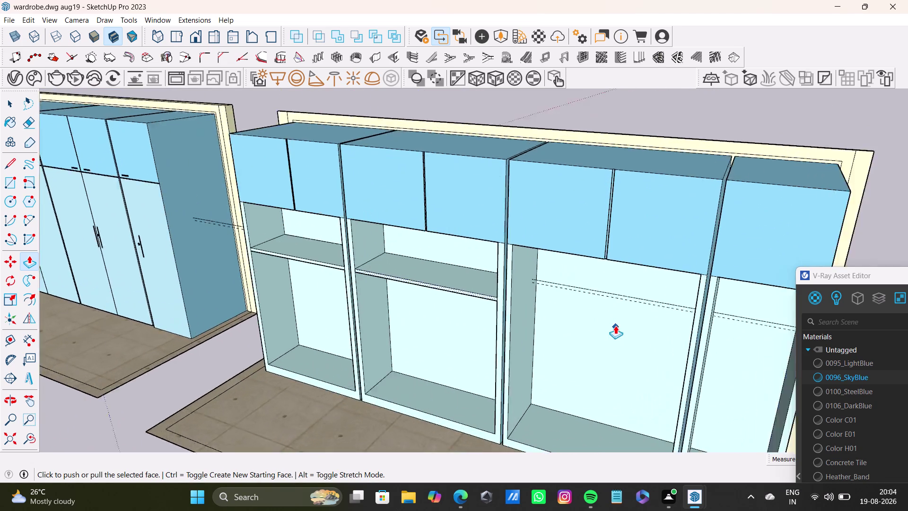
scroll(up, 3)
middle_drag(616, 321, 569, 227)
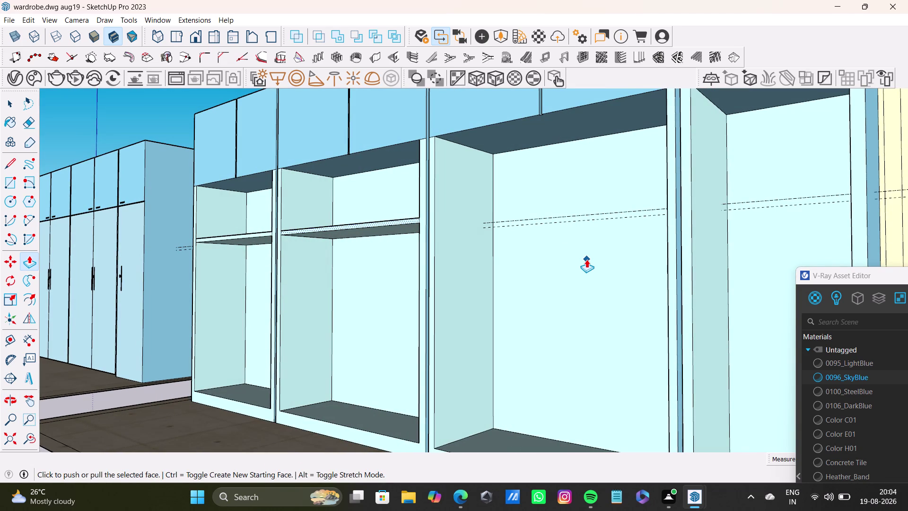
middle_drag(560, 283, 626, 318)
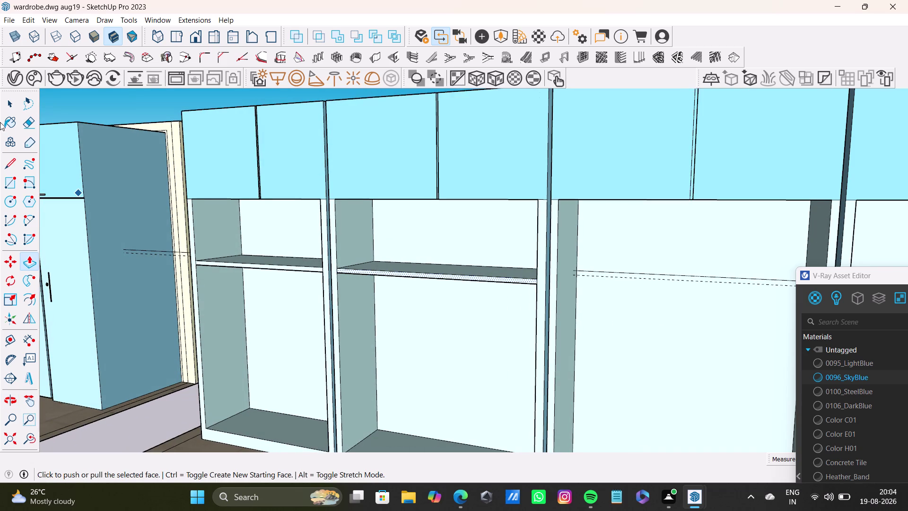
Draw a line across the open compartment from its left to right side panel, then undo it.
click(4, 161)
scroll(up, 3)
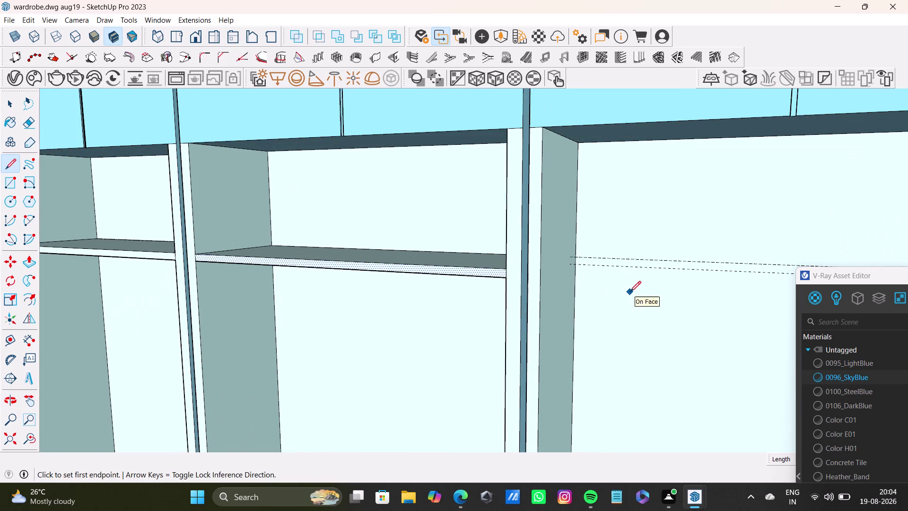
middle_drag(630, 292, 441, 214)
middle_drag(533, 239, 557, 271)
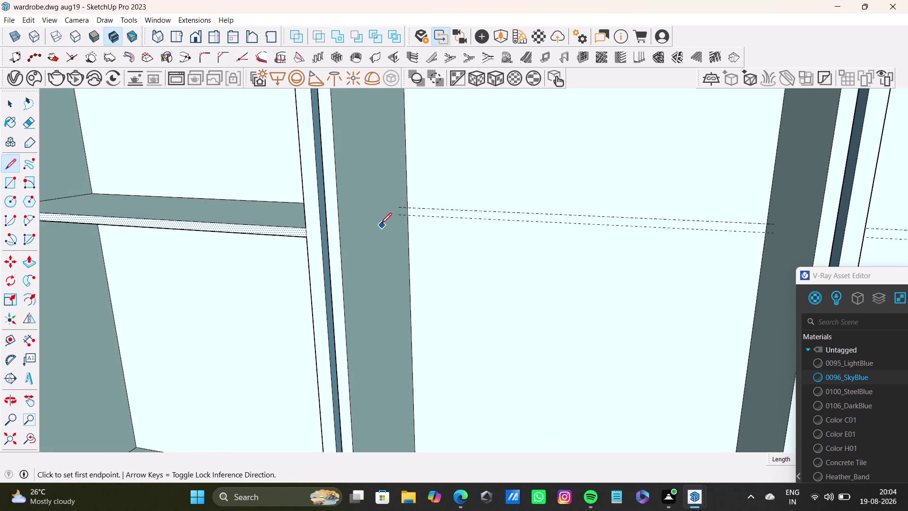
scroll(up, 3)
click(401, 205)
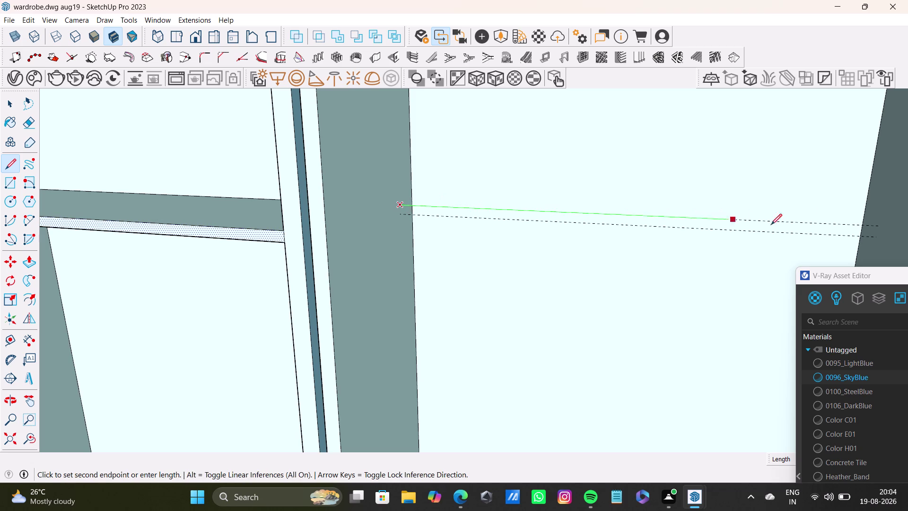
click(877, 226)
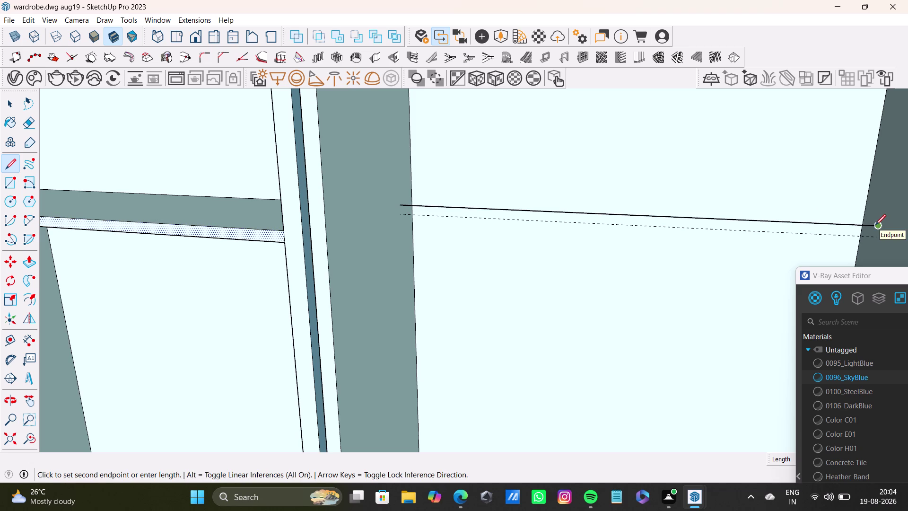
key(ctrl+z)
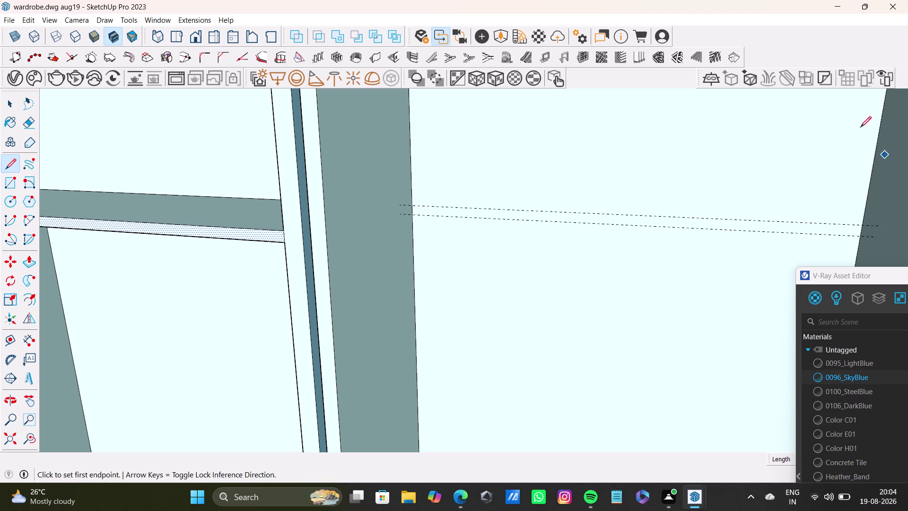
Drag the V-Ray materials editor aside and zoom back out to the whole wardrobe front.
drag(863, 273, 804, 439)
scroll(down, 3)
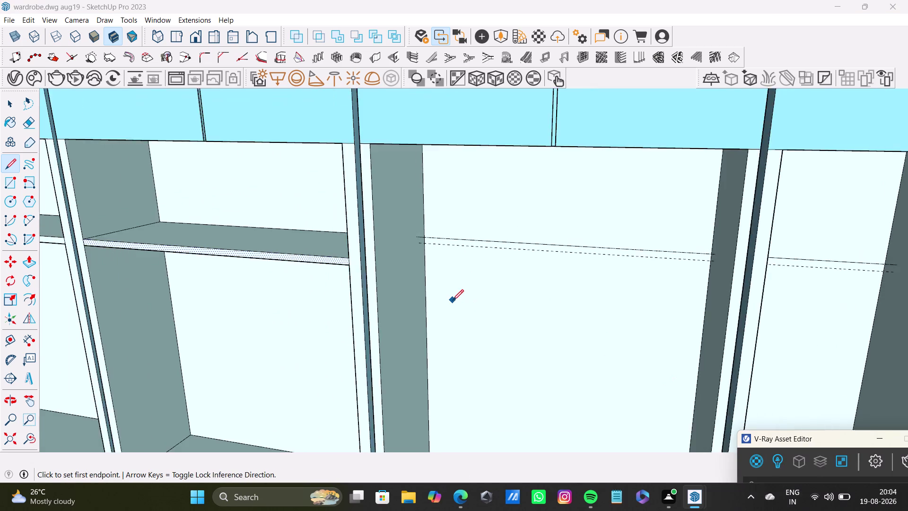
scroll(down, 3)
key(ctrl+z)
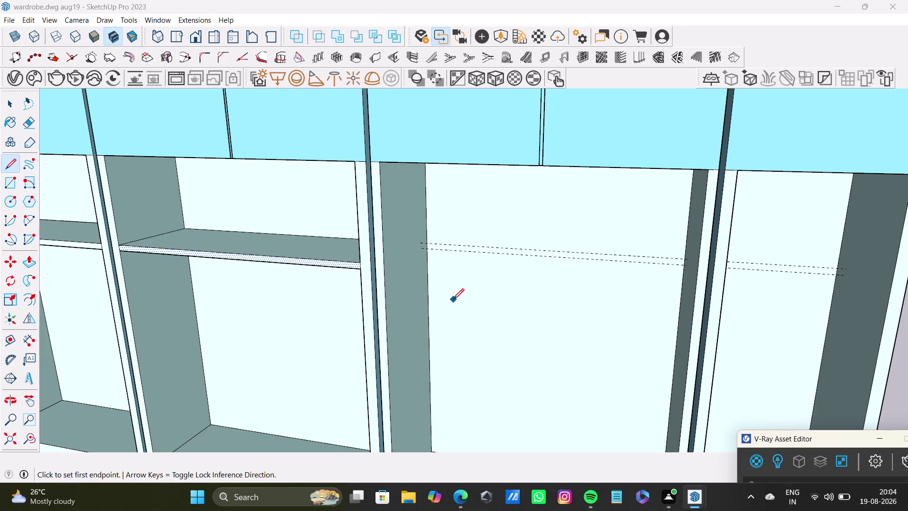
key(space)
scroll(down, 3)
middle_drag(513, 295, 580, 338)
scroll(up, 3)
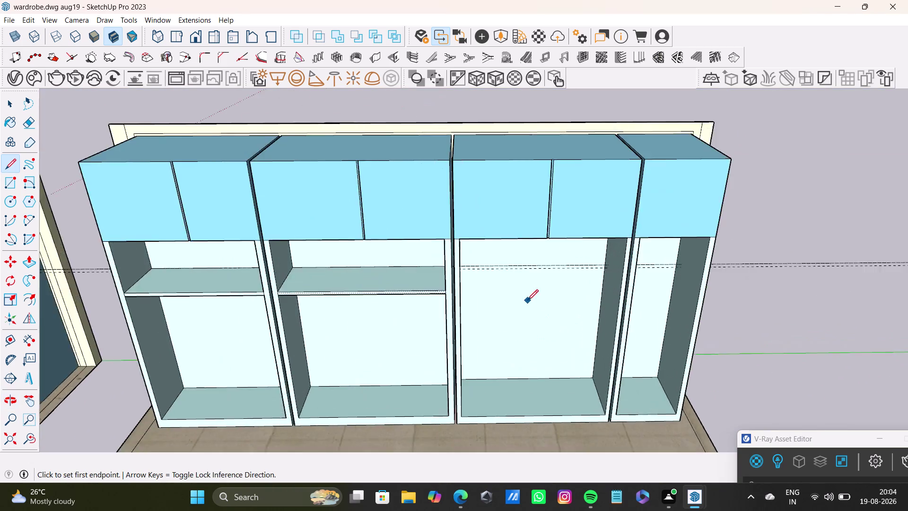
scroll(up, 3)
middle_click(506, 295)
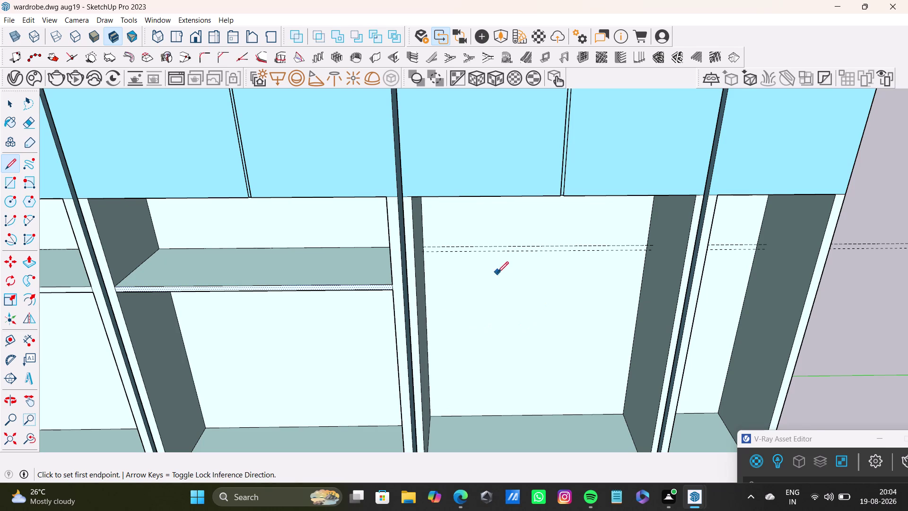
scroll(up, 3)
middle_drag(413, 231, 363, 241)
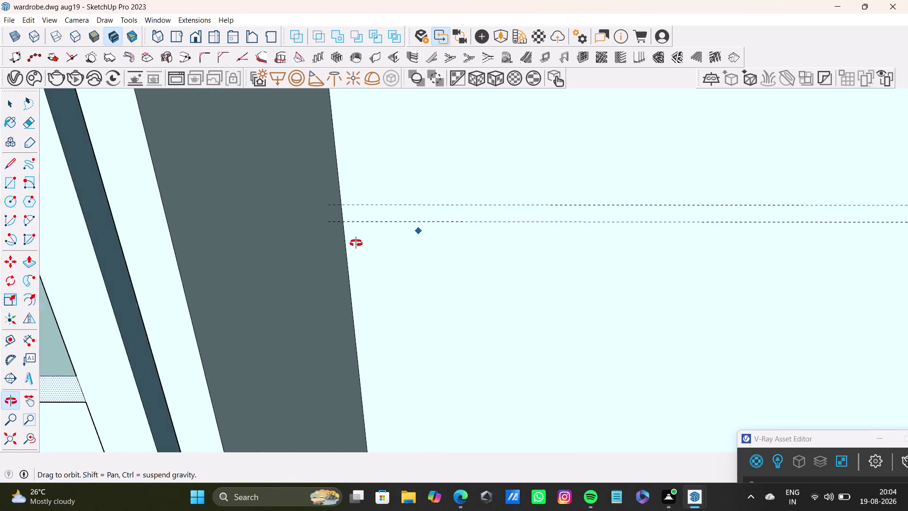
middle_drag(363, 241, 511, 208)
scroll(down, 3)
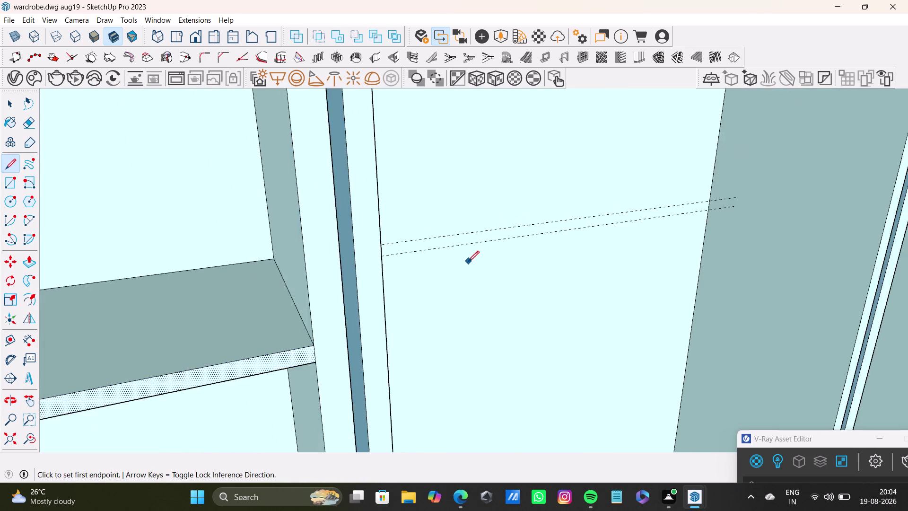
scroll(down, 3)
middle_drag(624, 268, 553, 420)
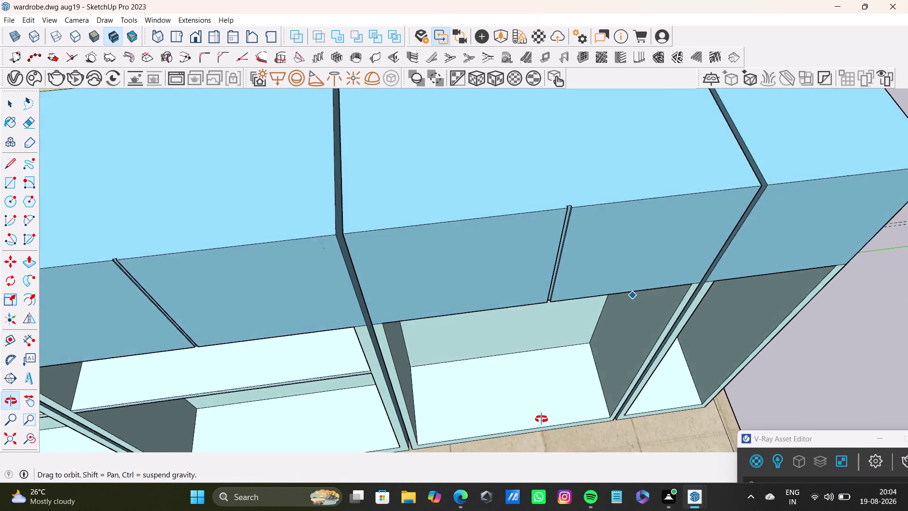
middle_drag(553, 419, 546, 297)
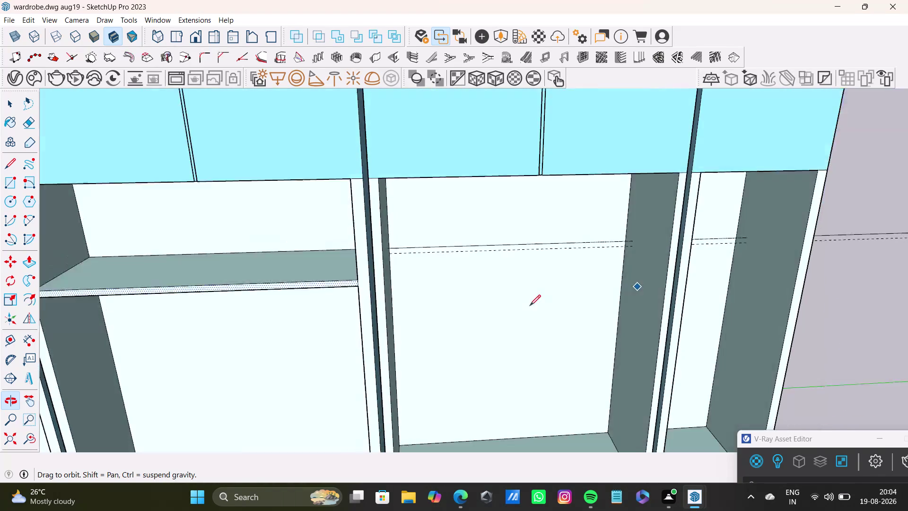
scroll(down, 3)
scroll(up, 3)
middle_drag(359, 298, 370, 186)
middle_drag(427, 336, 385, 234)
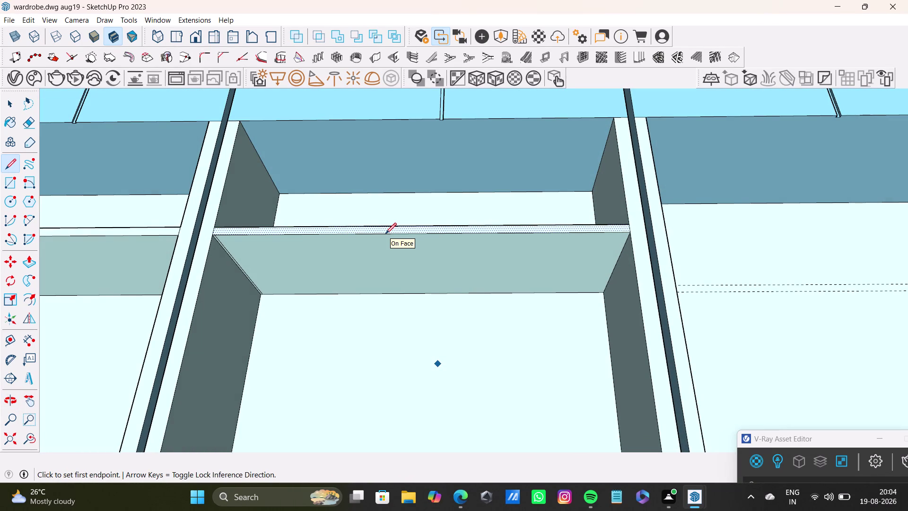
click(243, 271)
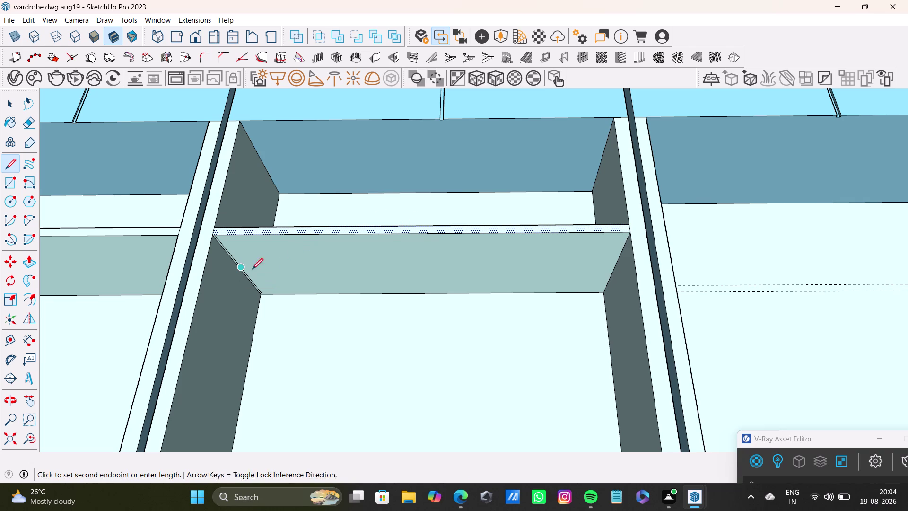
key(space)
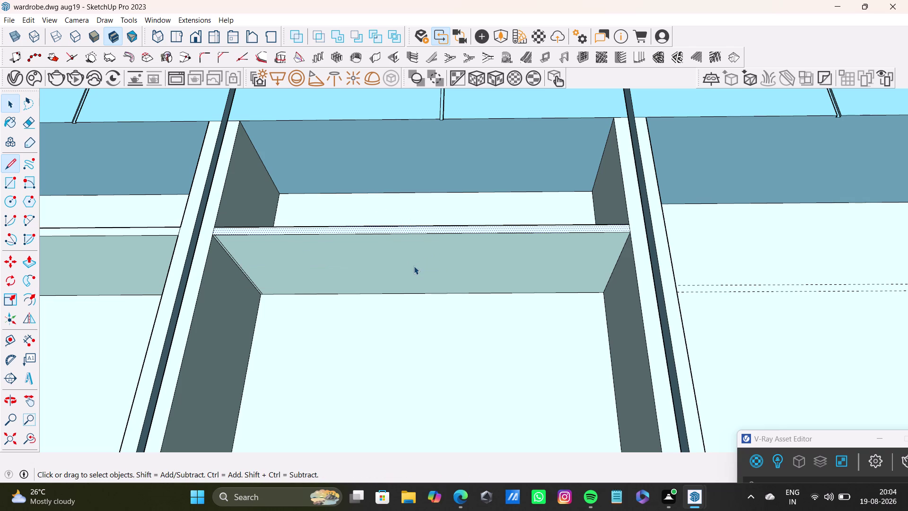
scroll(up, 3)
middle_drag(246, 256, 246, 236)
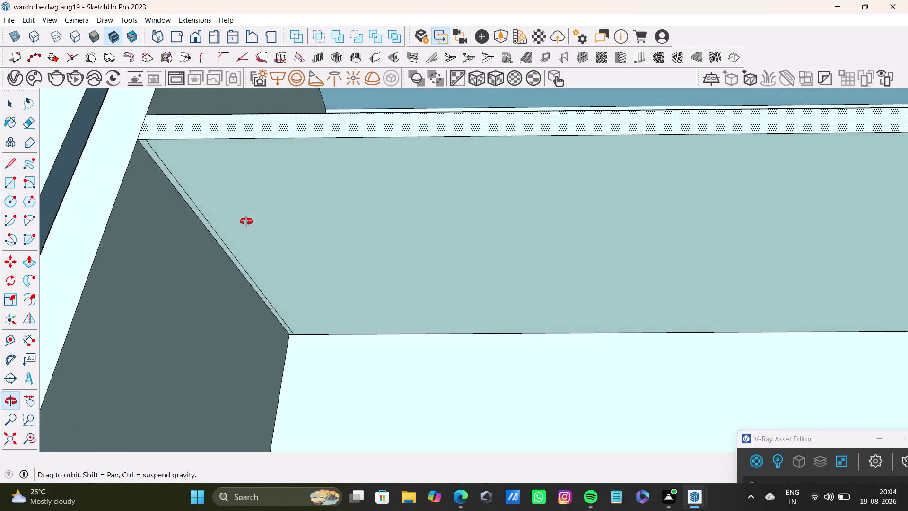
middle_drag(246, 235, 242, 193)
click(240, 251)
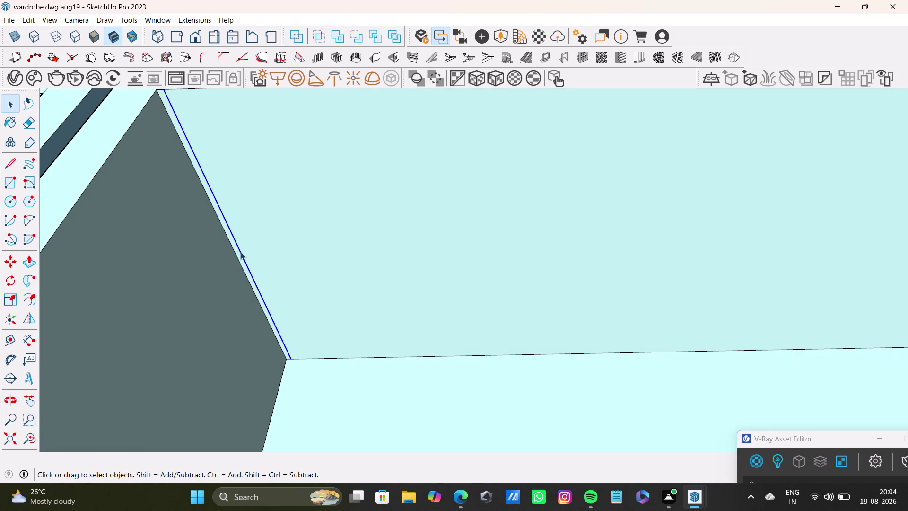
key(Delete)
scroll(down, 3)
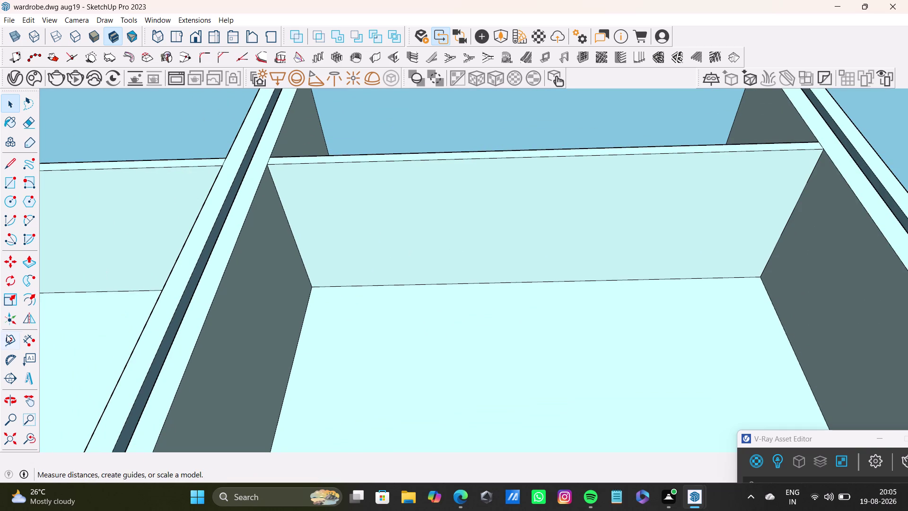
Place two side-by-side vertical guides near the middle of the compartment's back wall.
click(7, 338)
click(302, 252)
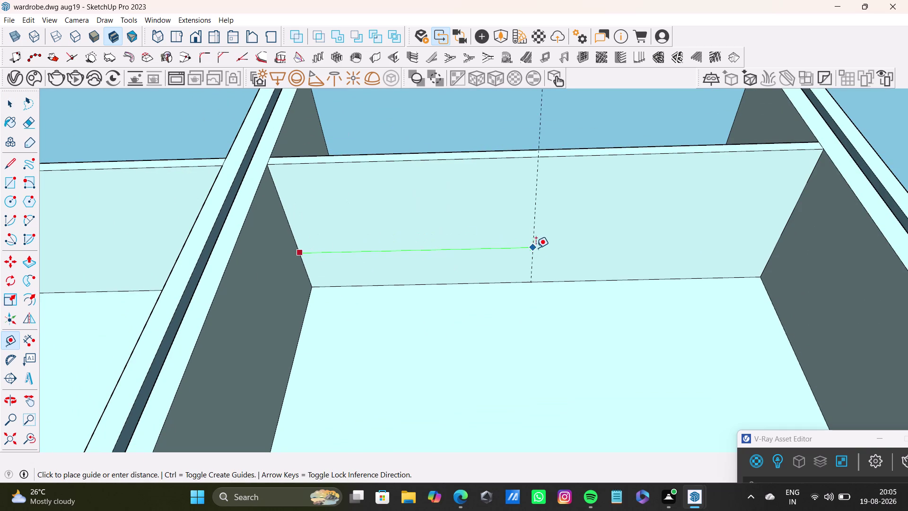
click(537, 248)
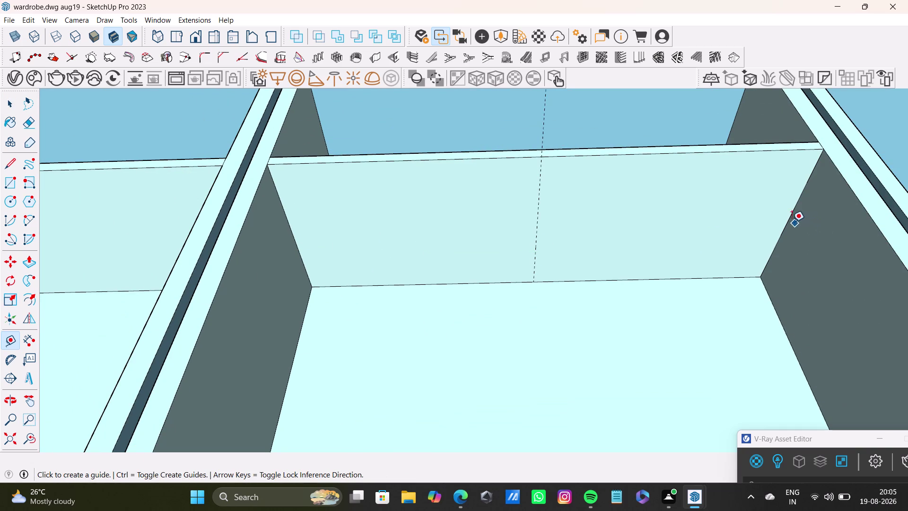
click(788, 222)
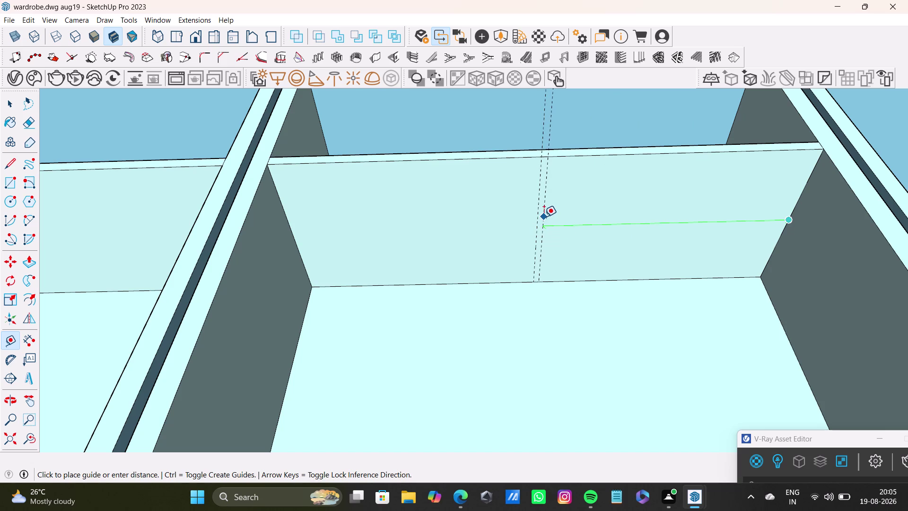
click(543, 217)
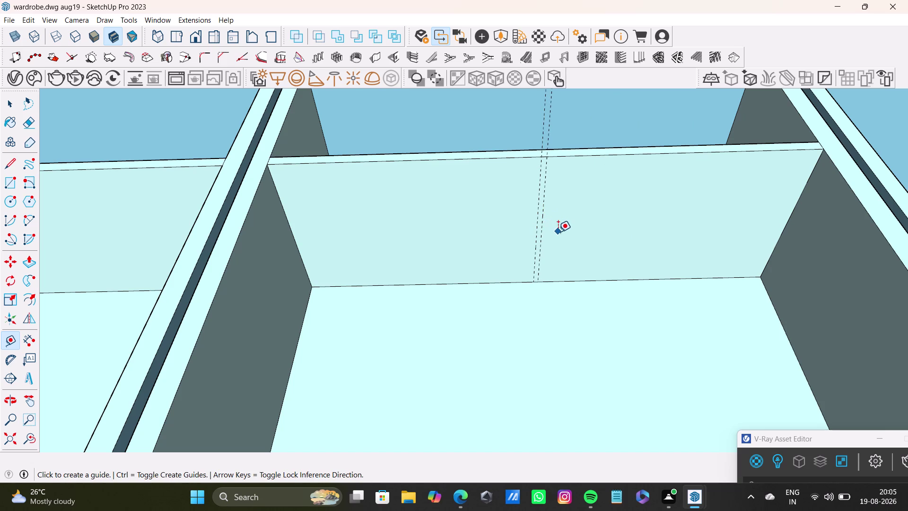
key(space)
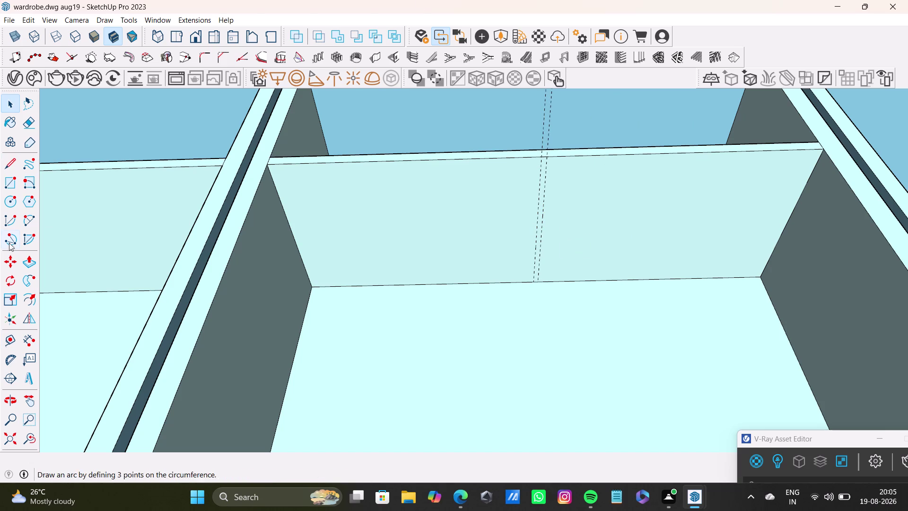
Draw two vertical lines along the guides to the wall's bottom, then select the thin strip.
click(8, 161)
scroll(up, 3)
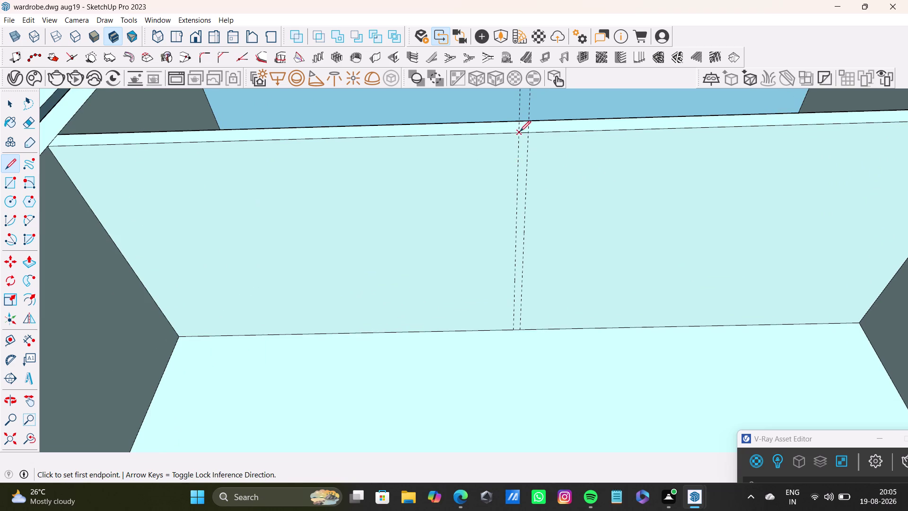
click(520, 132)
click(514, 331)
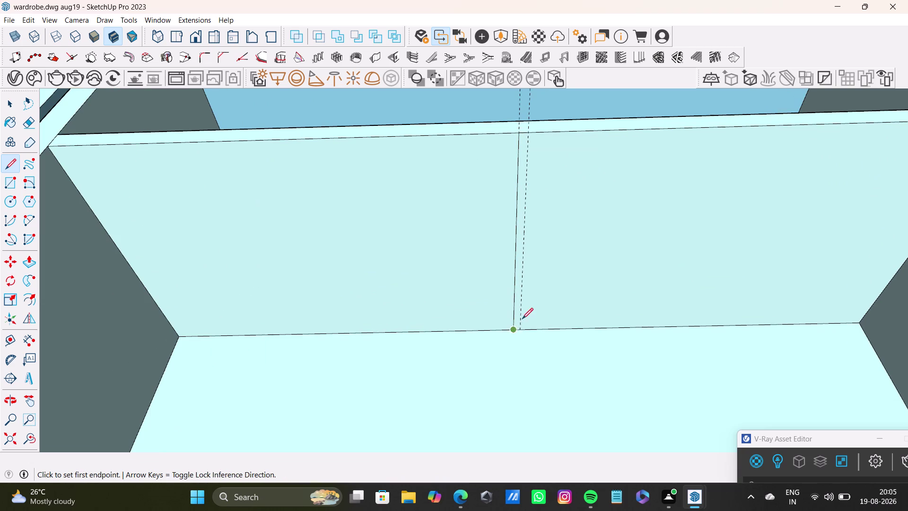
click(527, 133)
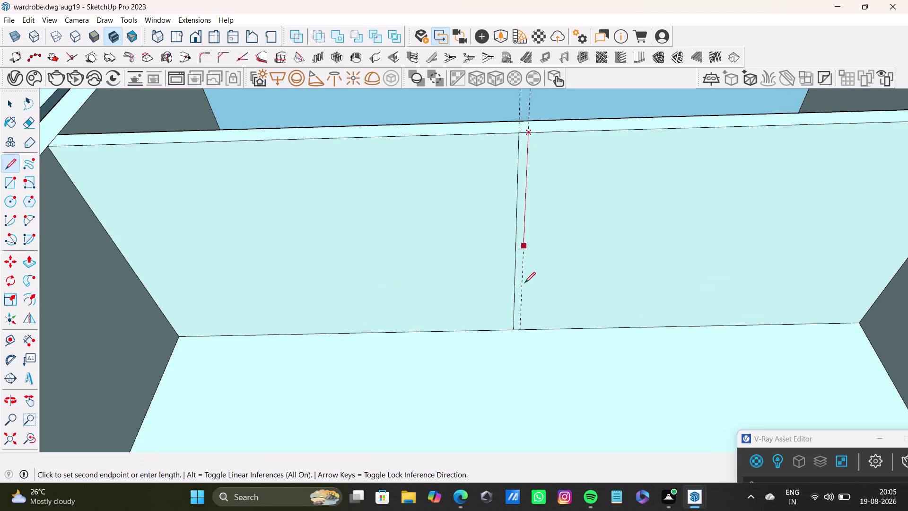
click(524, 330)
key(space)
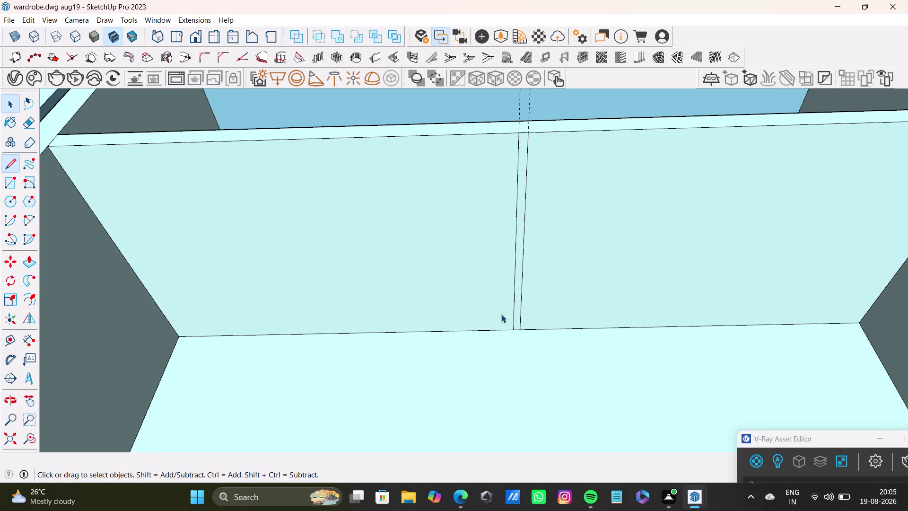
click(521, 157)
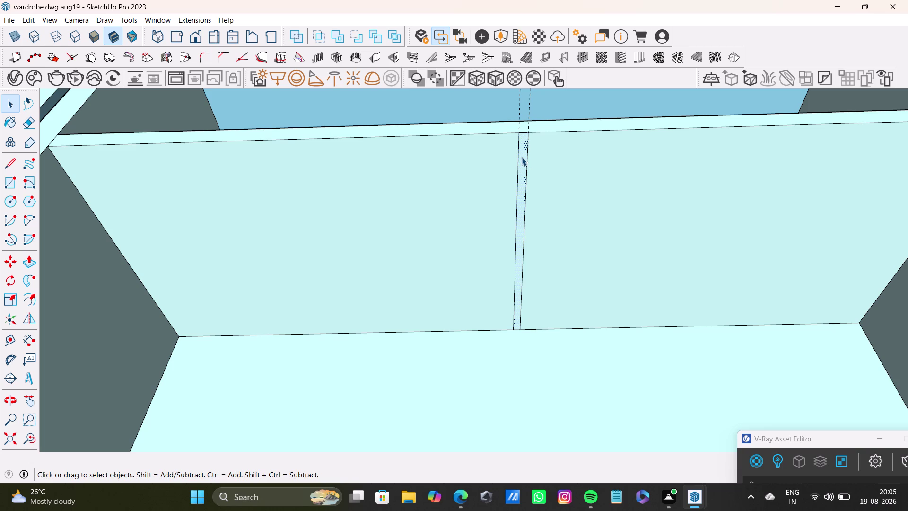
Push/Pull the selected strip out into a divider panel and check it from the wardrobe front.
key(p)
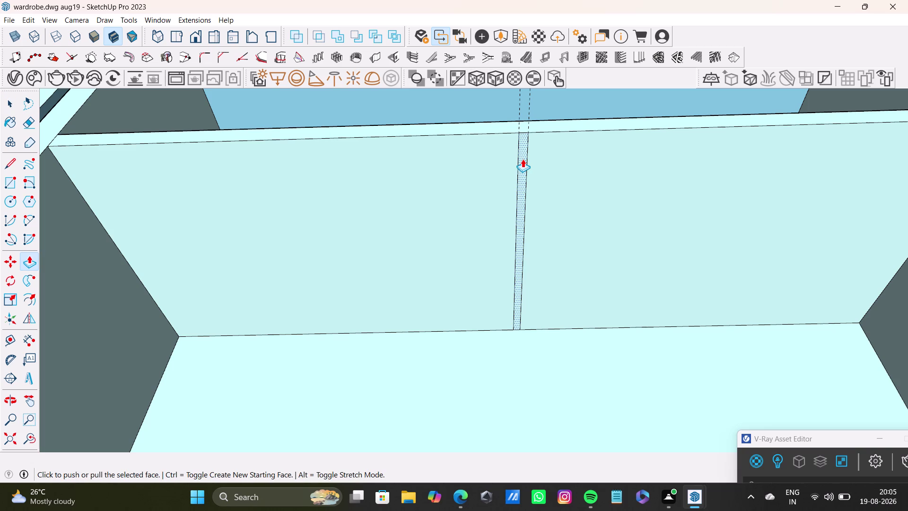
drag(523, 159, 556, 370)
scroll(down, 3)
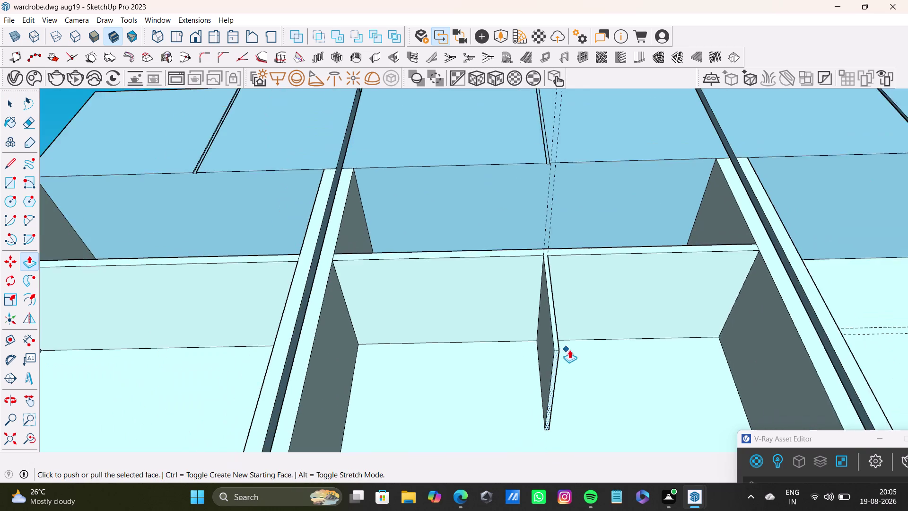
scroll(down, 3)
middle_drag(576, 350, 523, 494)
scroll(down, 3)
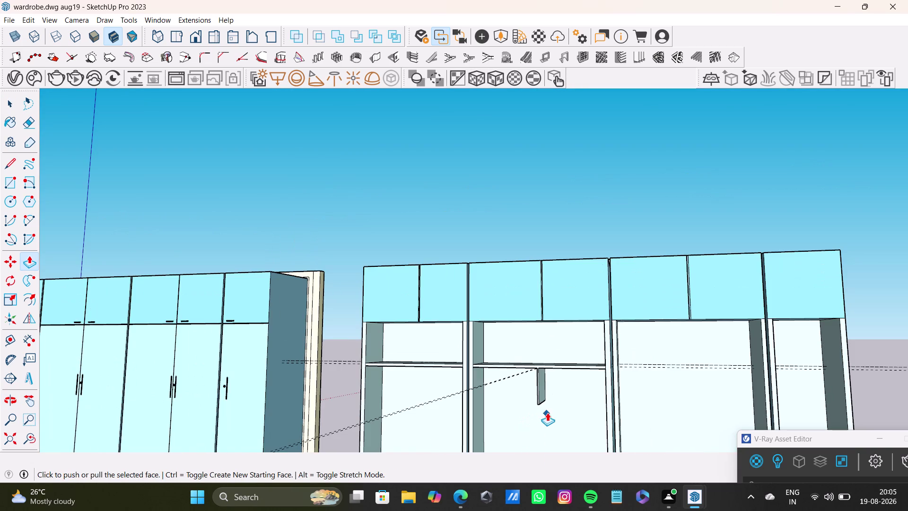
middle_drag(550, 402, 525, 261)
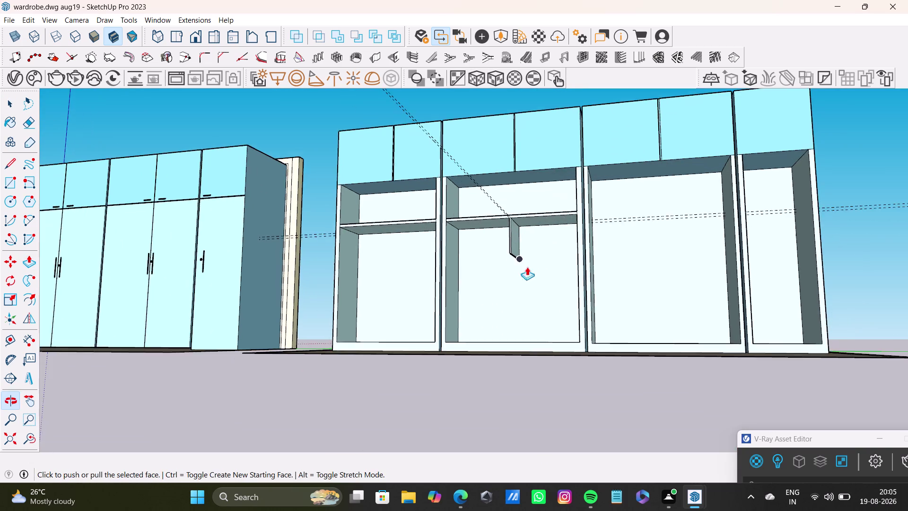
scroll(up, 3)
Drag the divider's bottom face down toward the compartment floor, inspecting it from below.
drag(517, 229, 520, 335)
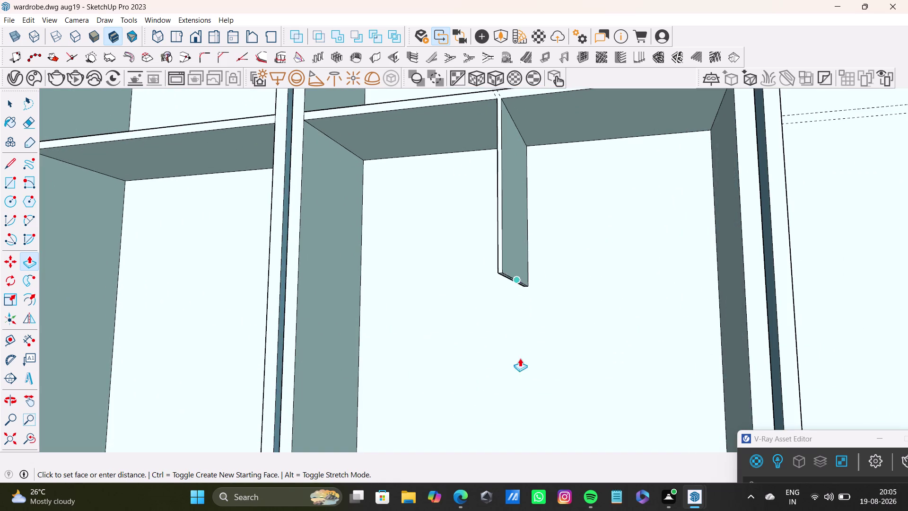
drag(520, 335, 523, 446)
scroll(down, 3)
middle_drag(538, 417, 431, 376)
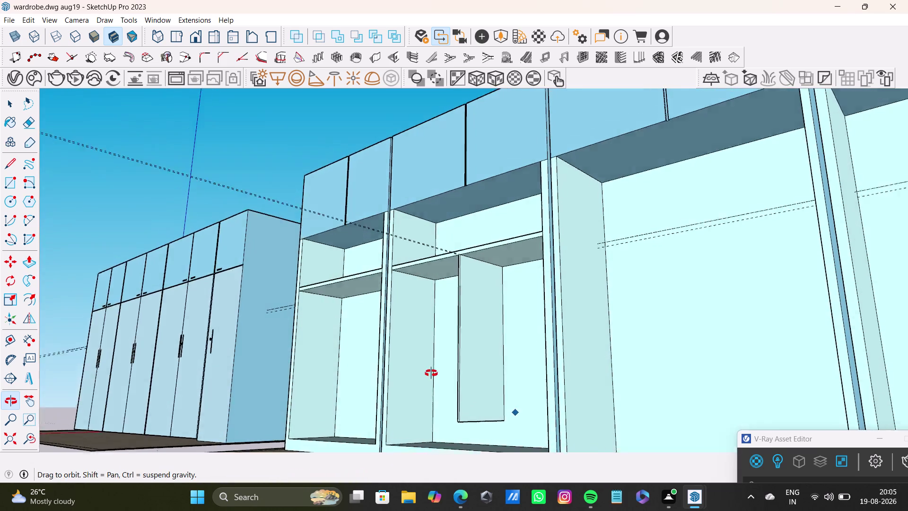
middle_drag(432, 376, 452, 364)
scroll(up, 3)
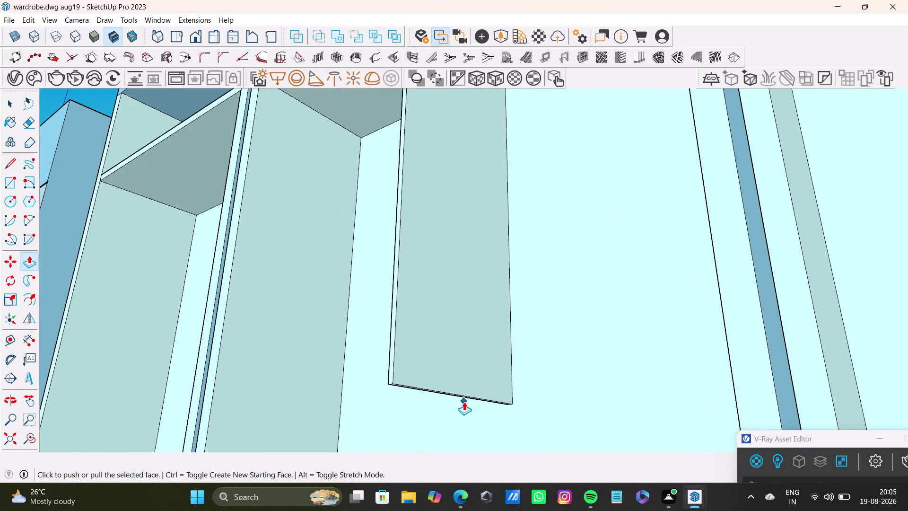
middle_drag(469, 402, 470, 319)
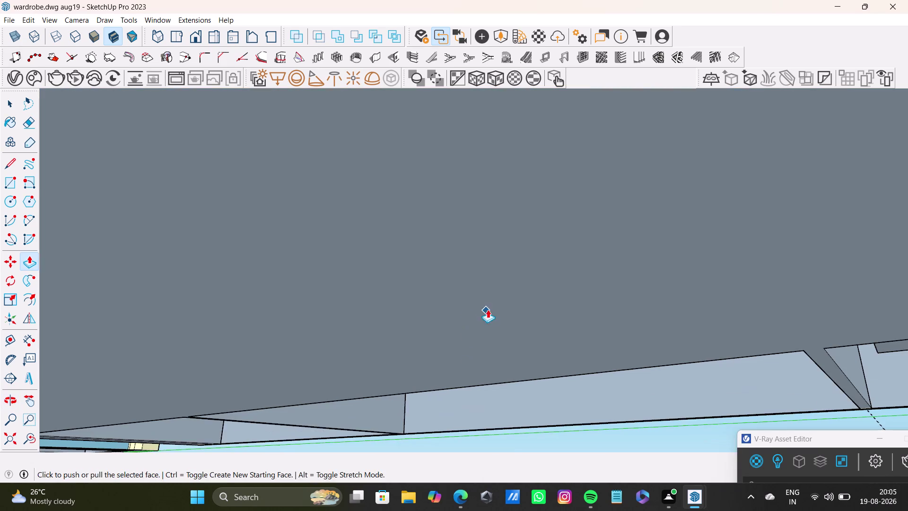
middle_drag(488, 309, 511, 437)
scroll(up, 3)
middle_drag(424, 112, 416, 175)
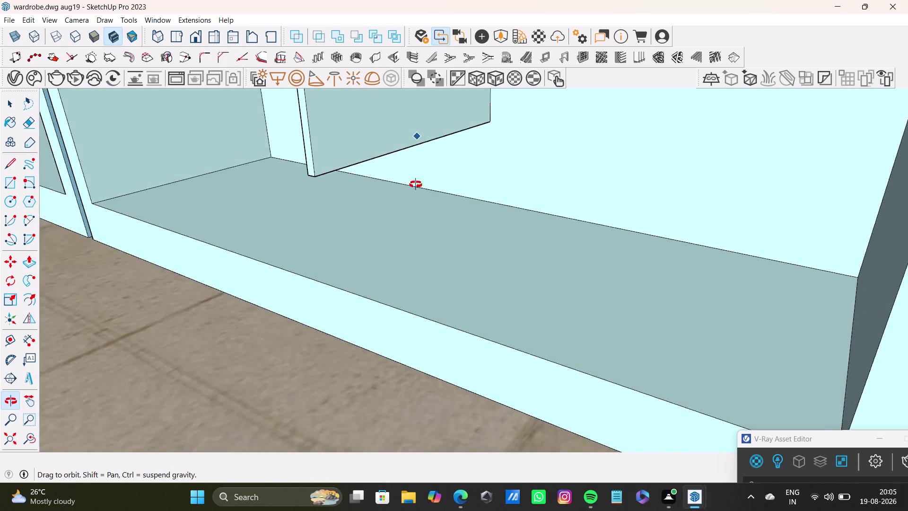
middle_drag(416, 175, 386, 288)
middle_drag(386, 286, 393, 108)
scroll(up, 3)
middle_drag(435, 201, 435, 121)
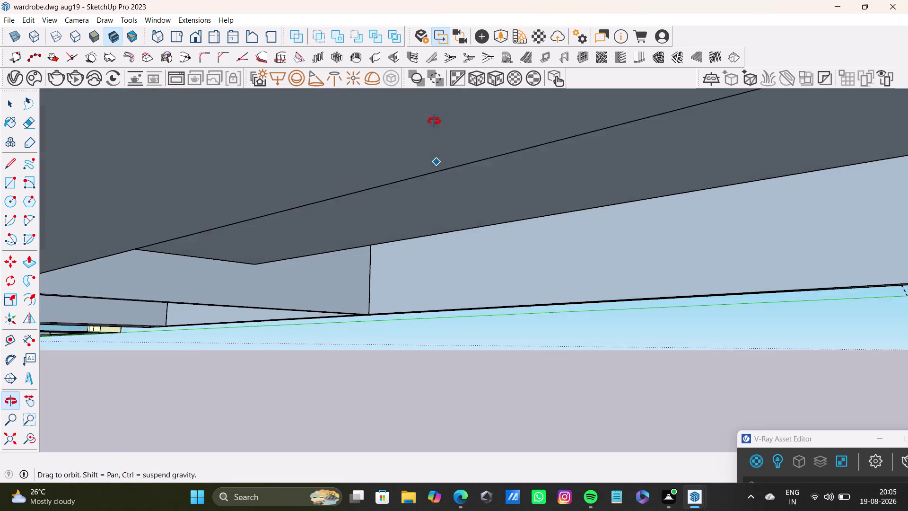
middle_drag(434, 122, 444, 158)
Pull the divider's bottom down until it meets the compartment's bottom board.
drag(446, 121, 447, 258)
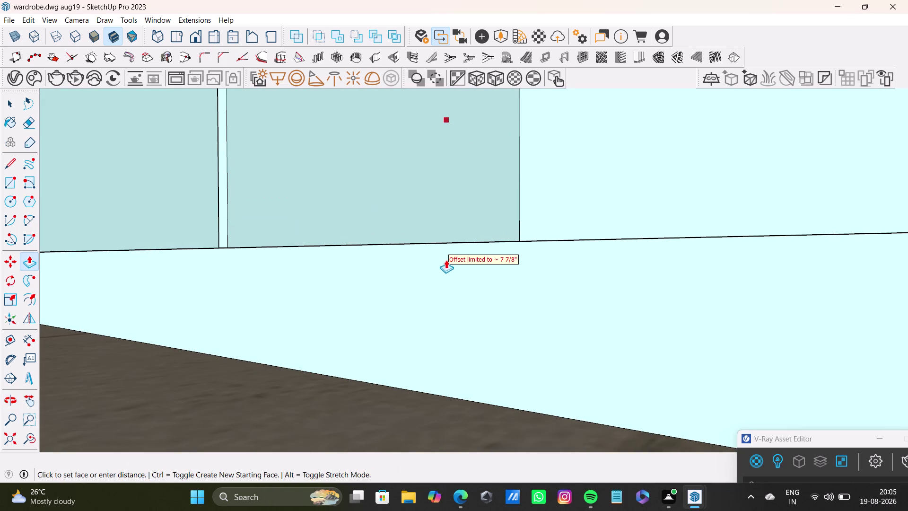
drag(446, 259, 446, 264)
scroll(down, 3)
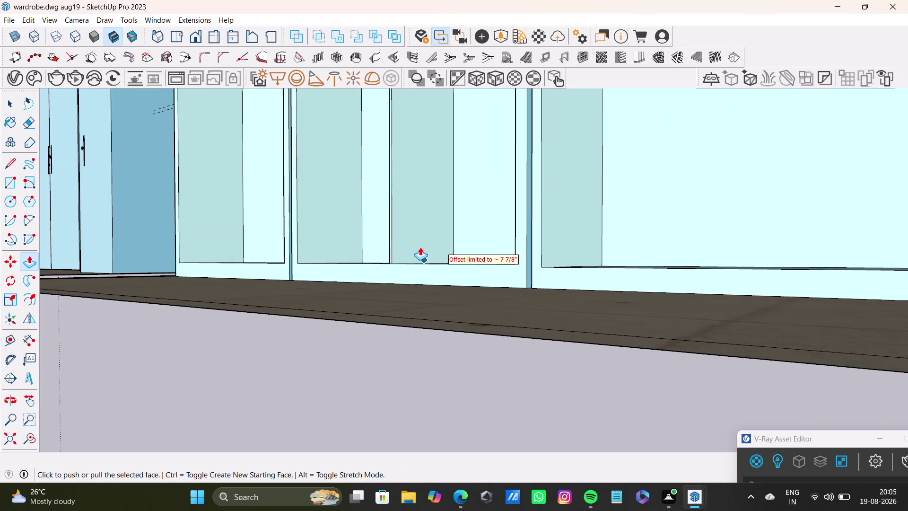
middle_drag(416, 235, 519, 338)
scroll(down, 3)
middle_drag(580, 294, 517, 265)
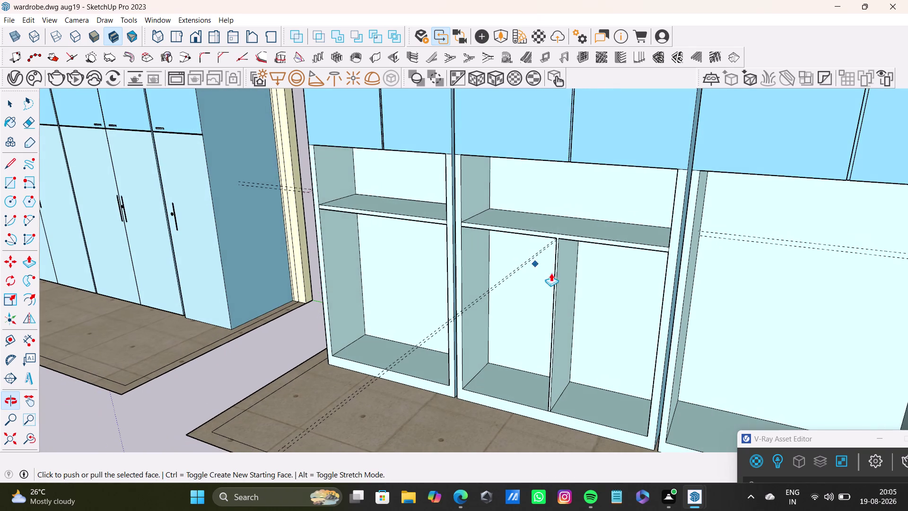
drag(562, 280, 566, 283)
Select a divider face and start a Push/Pull on it, turning to face the compartment.
key(space)
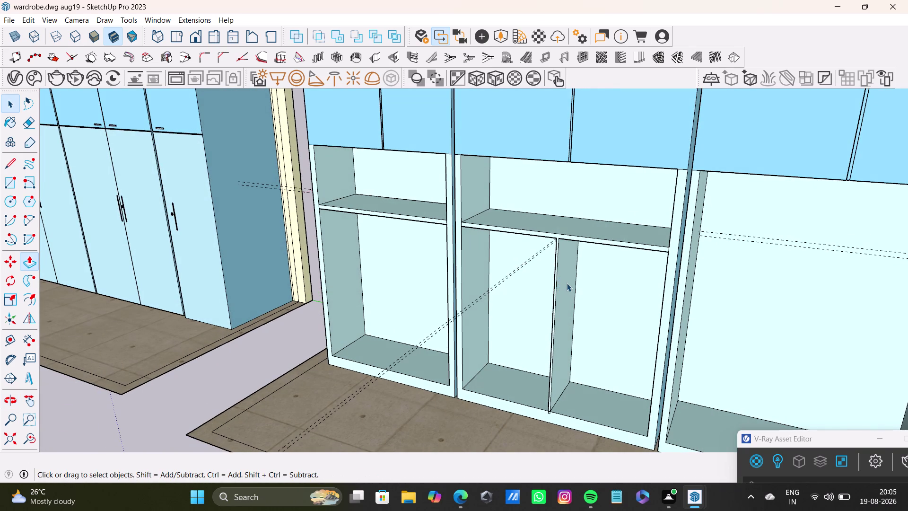
click(567, 283)
key(p)
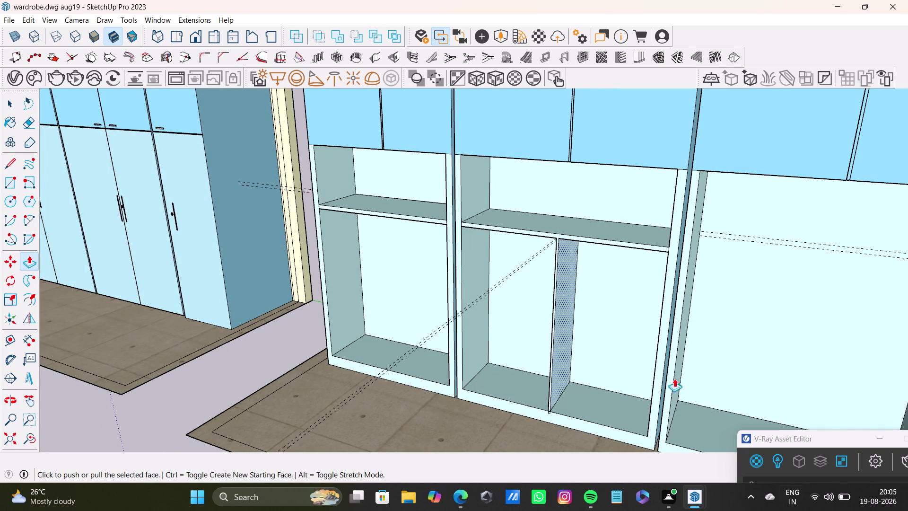
click(570, 277)
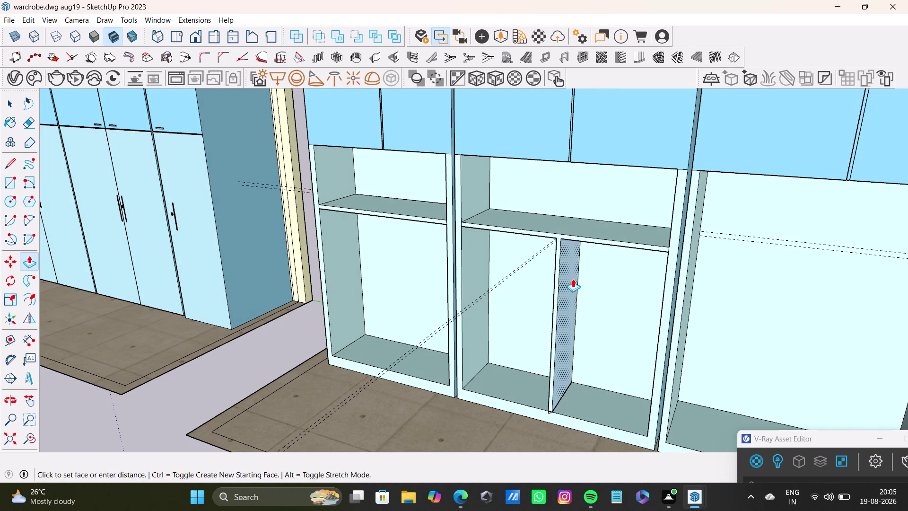
middle_drag(565, 310, 654, 321)
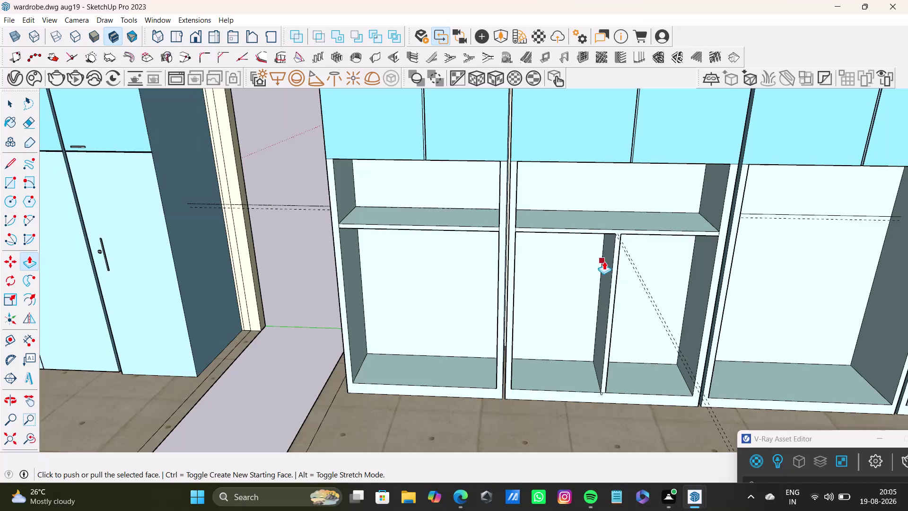
key(space)
Push/Pull the divider's narrow front face toward the cabinet front, undo, and exit Push/Pull.
click(604, 261)
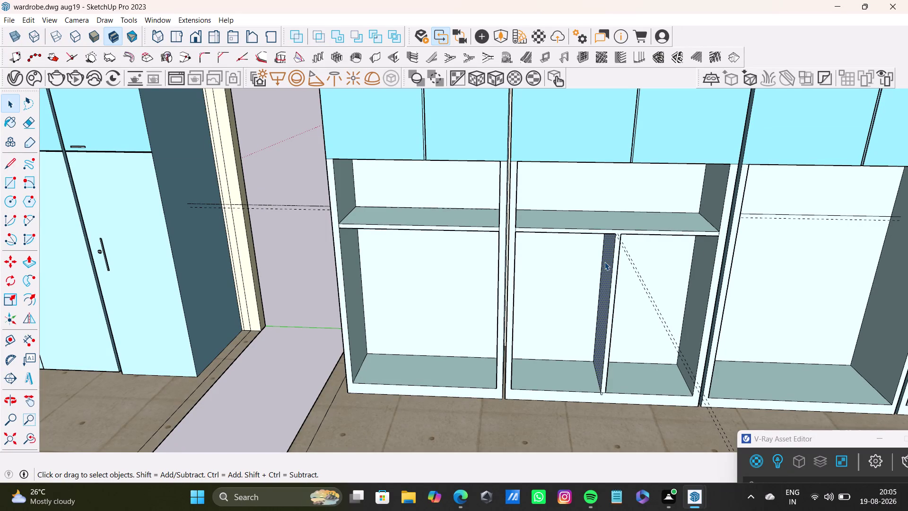
key(p)
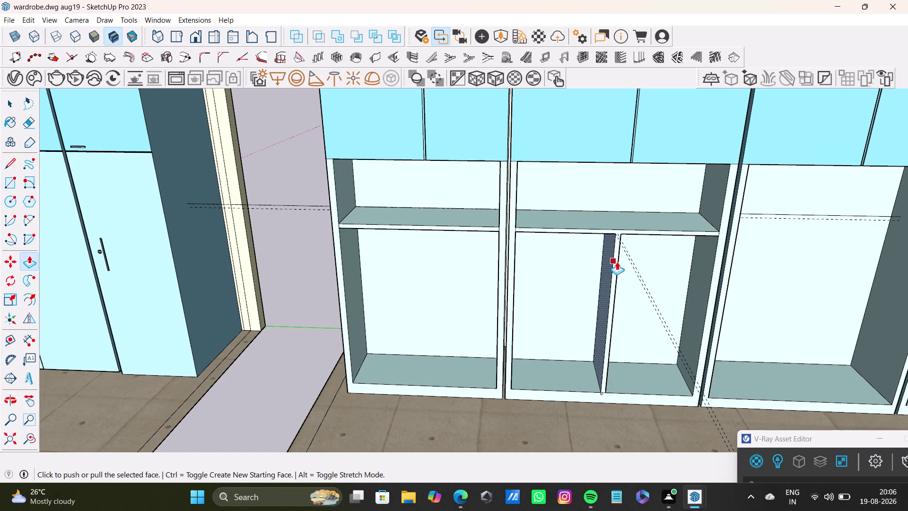
click(610, 263)
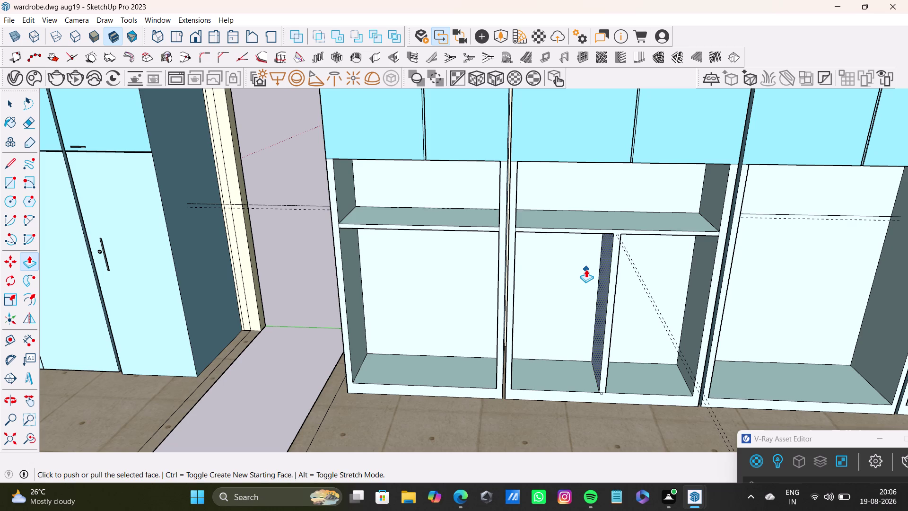
key(ctrl+z)
scroll(down, 3)
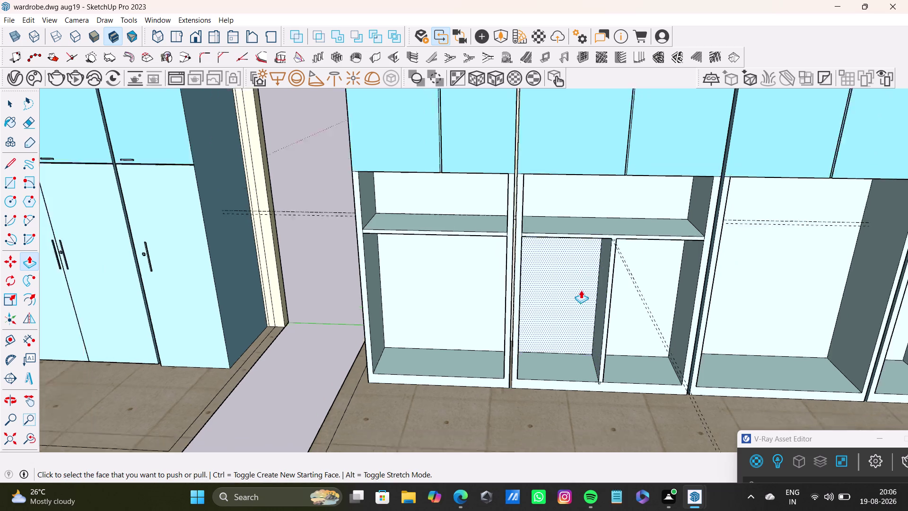
scroll(down, 3)
middle_drag(681, 304, 618, 223)
scroll(up, 3)
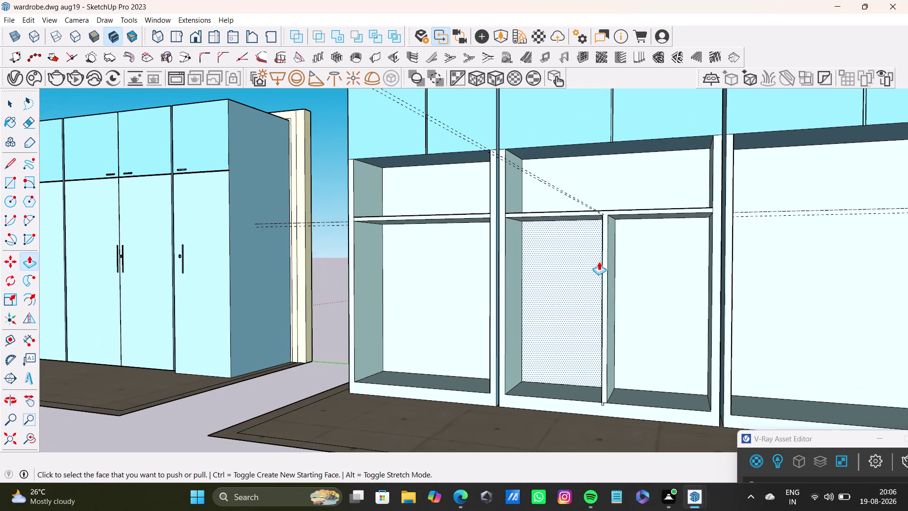
key(space)
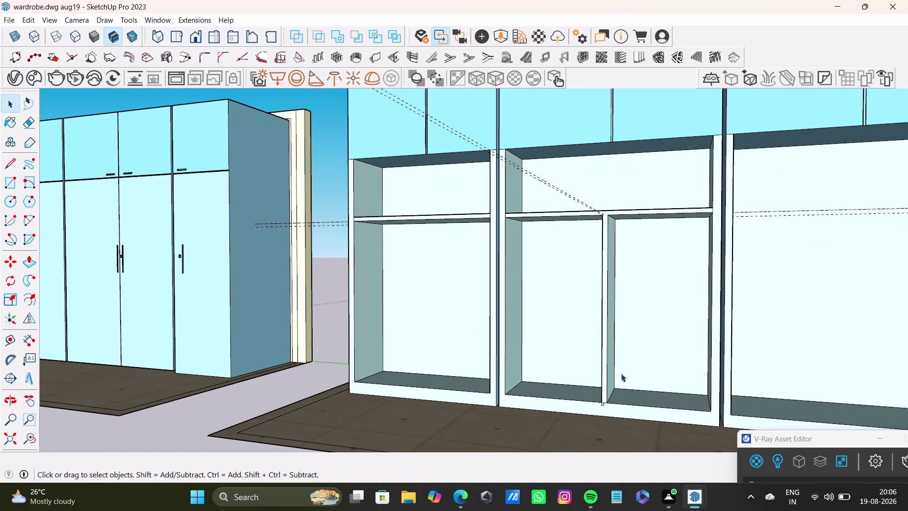
scroll(up, 3)
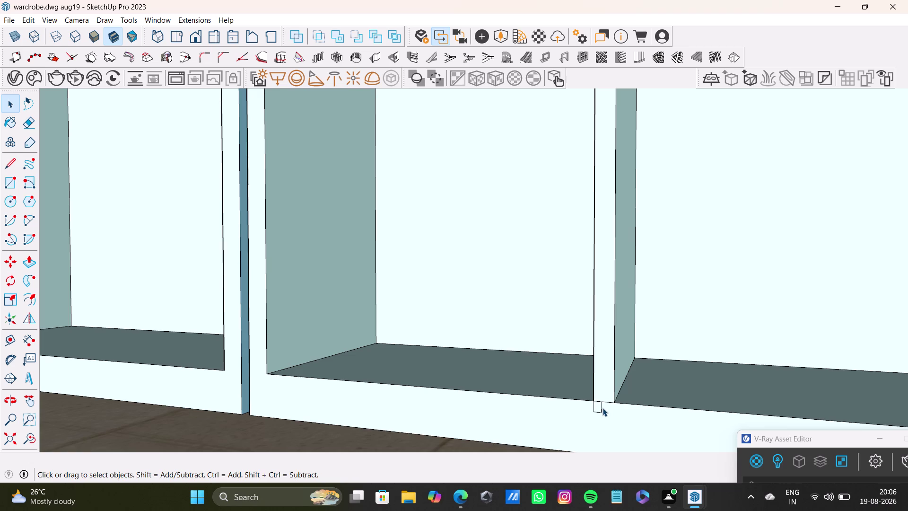
click(601, 408)
key(Delete)
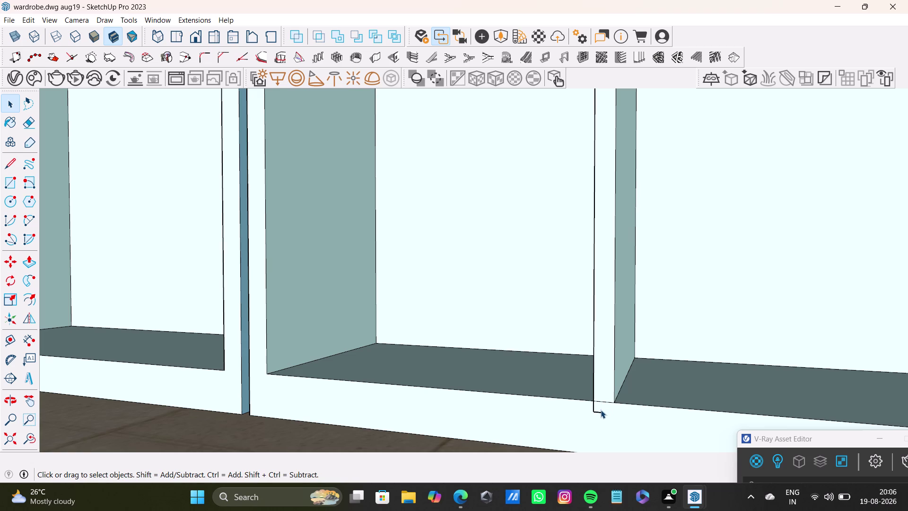
click(594, 408)
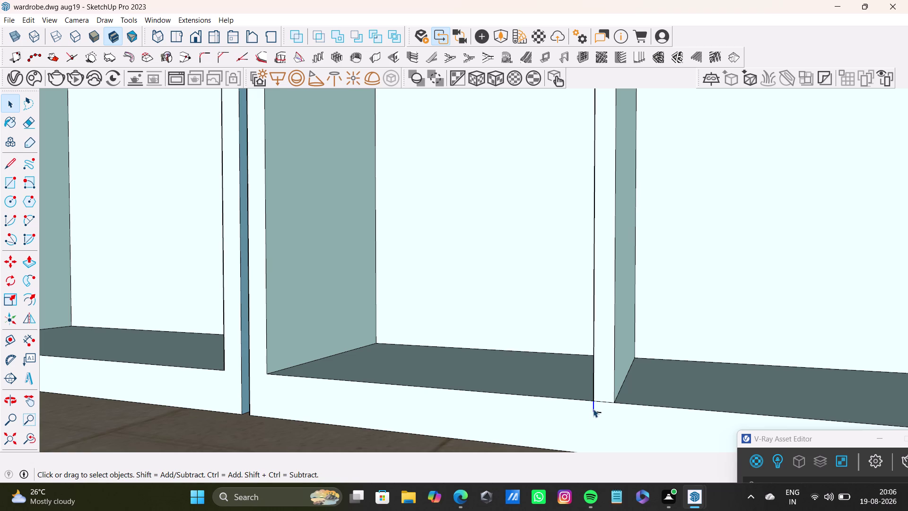
key(Delete)
drag(589, 409, 613, 421)
key(Delete)
scroll(down, 3)
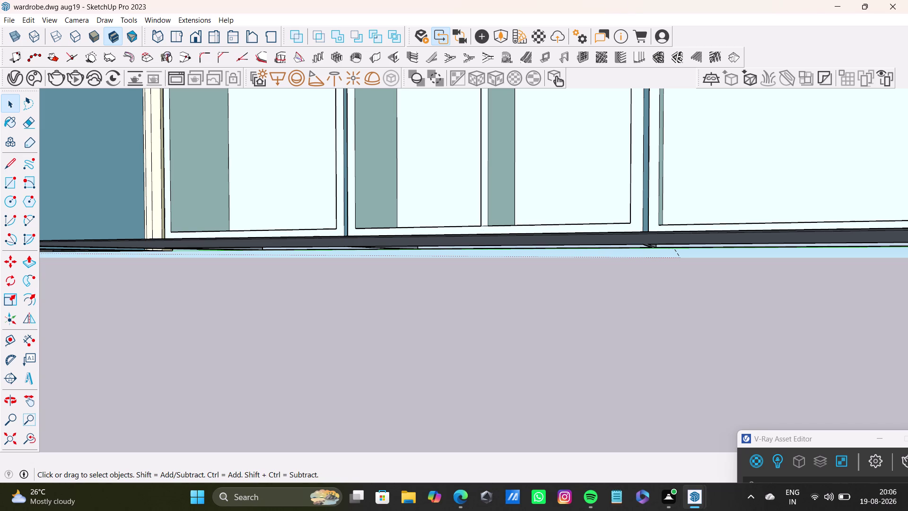
scroll(down, 3)
middle_drag(399, 187, 455, 369)
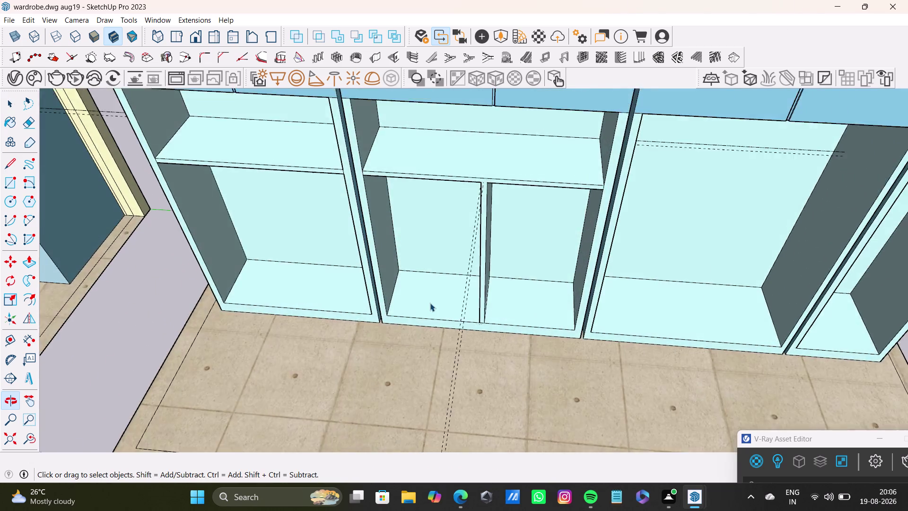
scroll(down, 3)
middle_drag(460, 296, 433, 217)
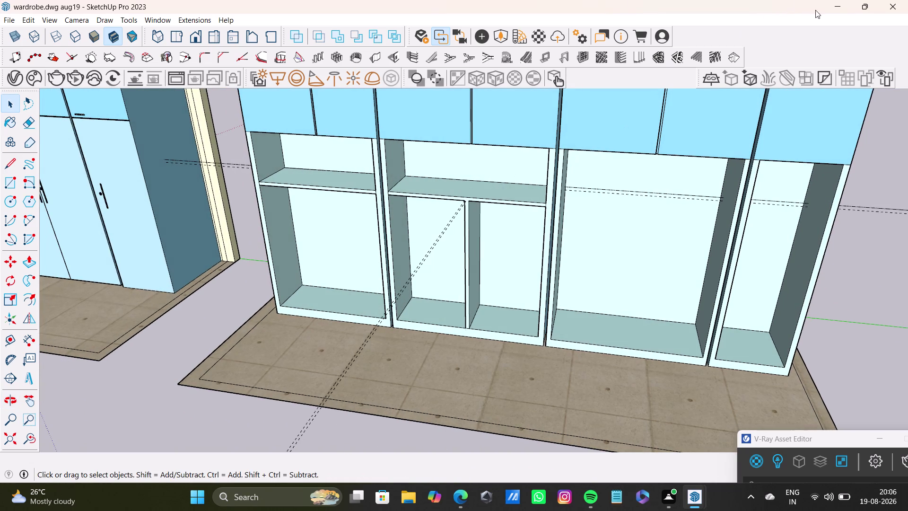